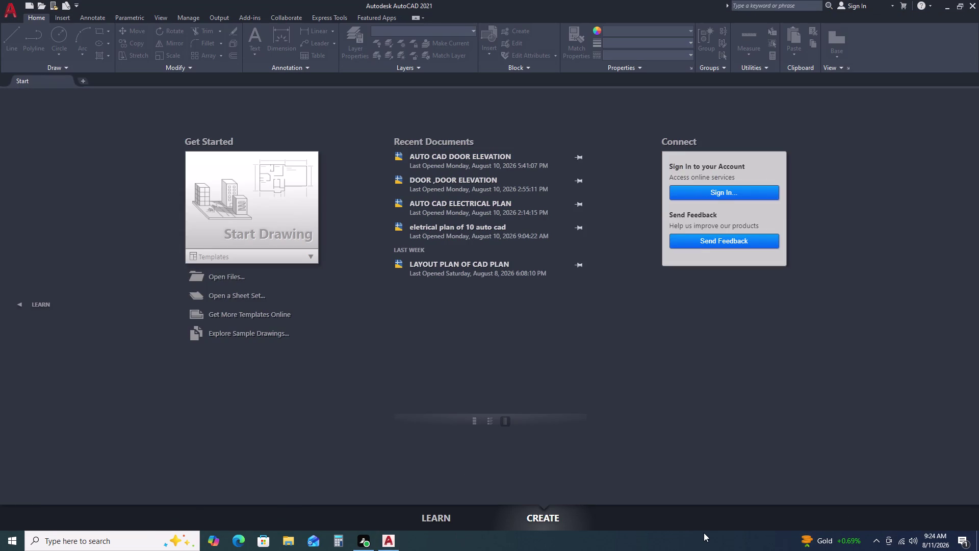
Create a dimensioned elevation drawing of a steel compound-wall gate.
Start a new blank drawing, Drawing1, from the Start tab.
click(221, 200)
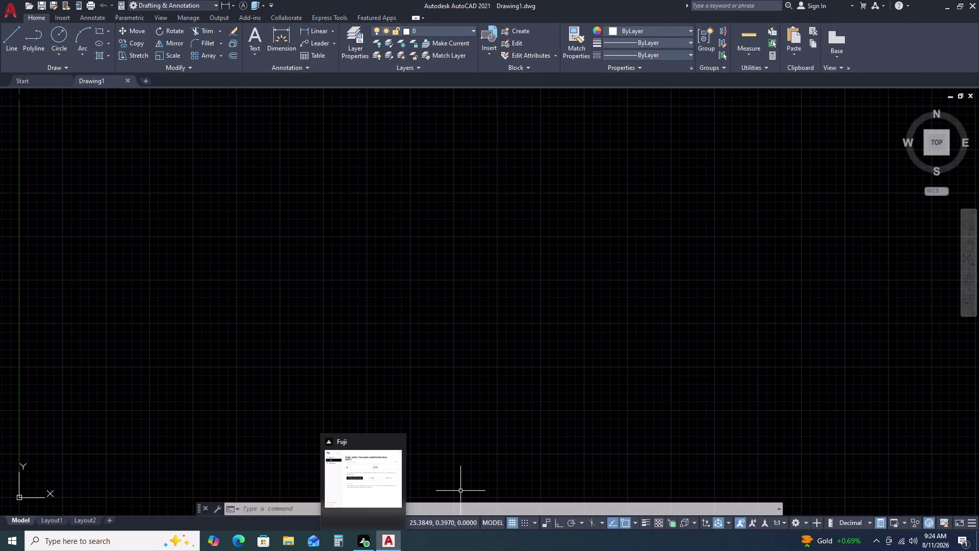
scroll(down, 3)
scroll(up, 3)
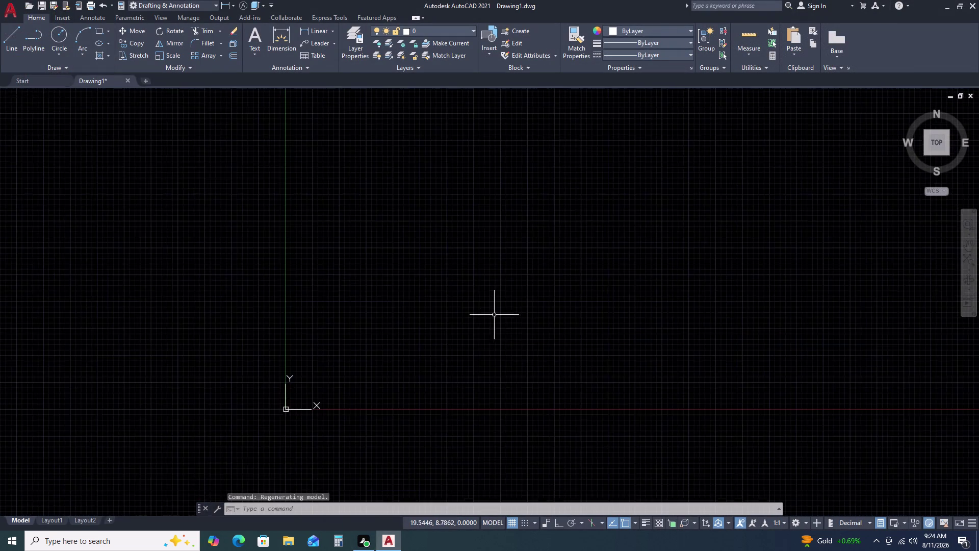
scroll(up, 3)
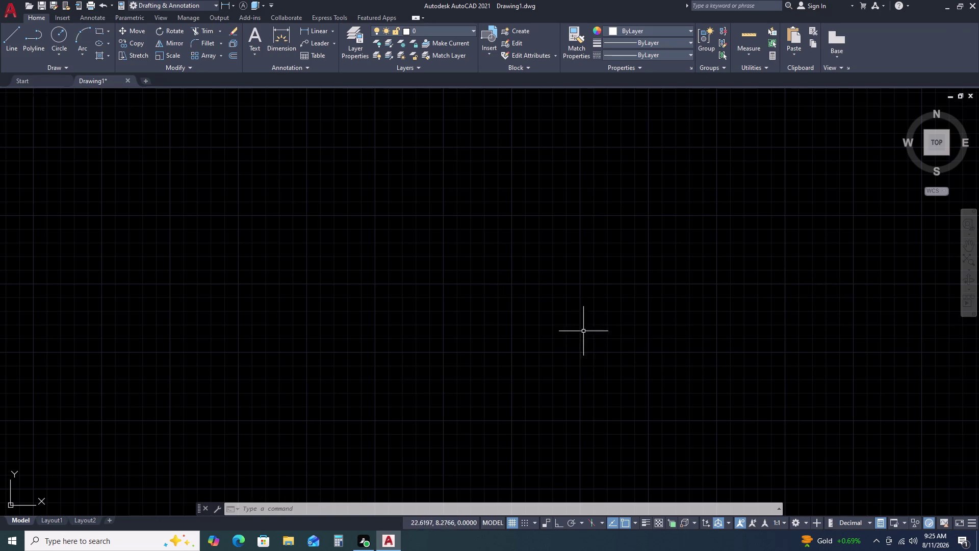
scroll(down, 3)
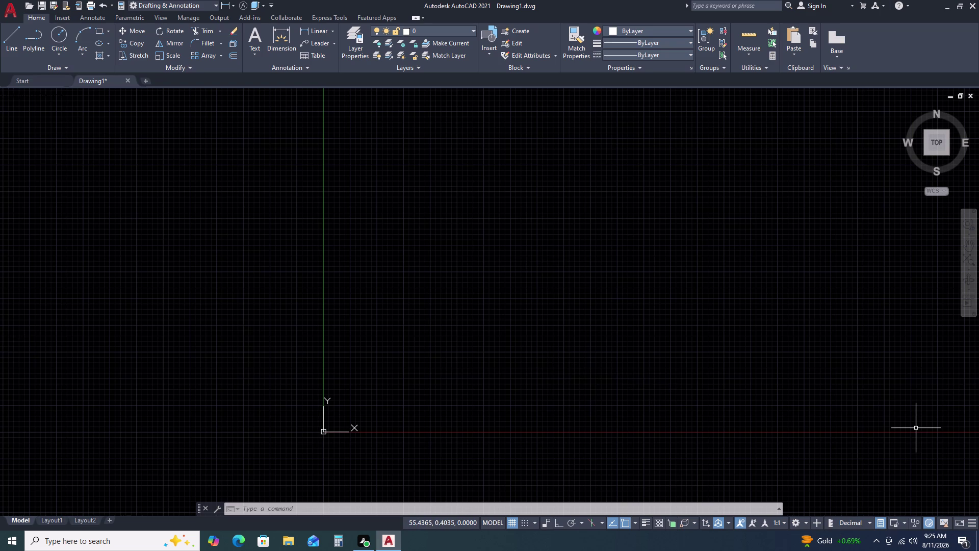
scroll(up, 3)
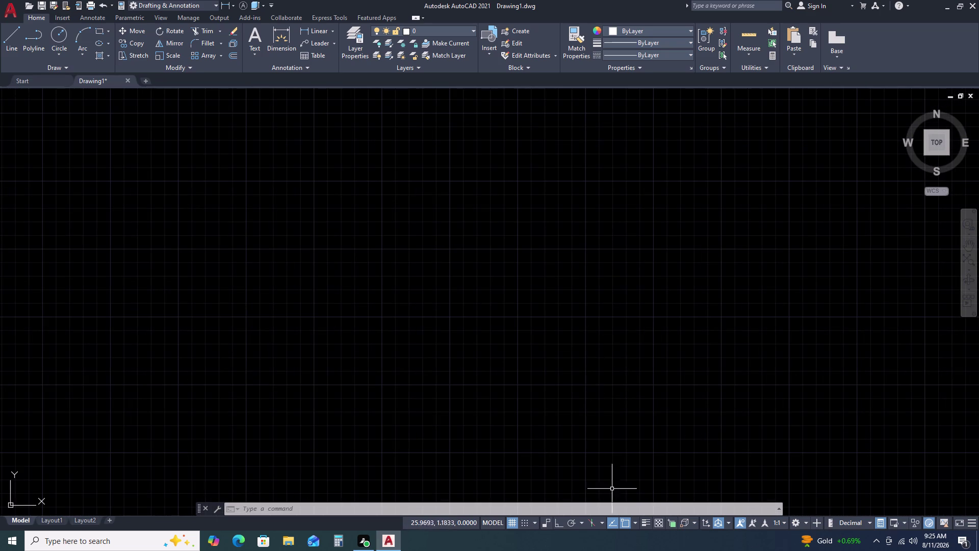
scroll(down, 3)
scroll(down, 3)
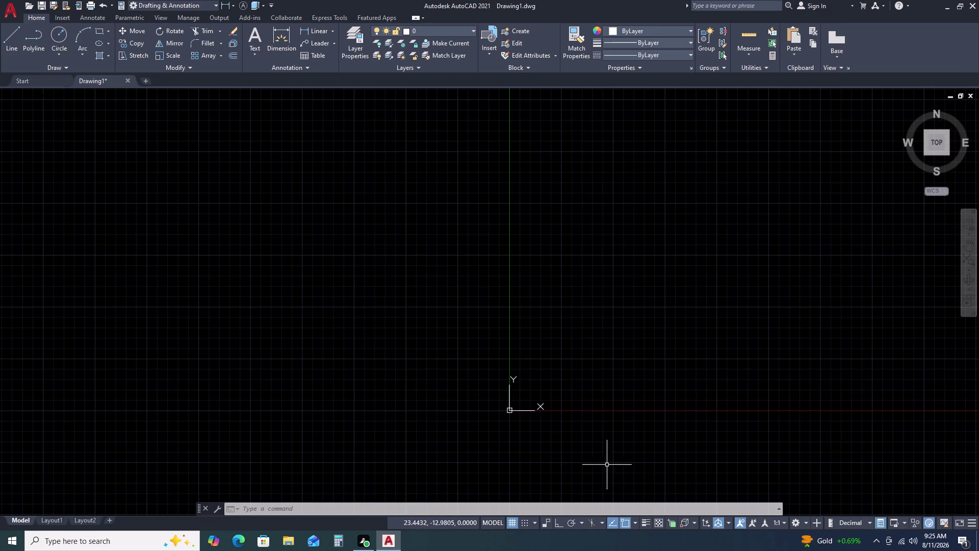
middle_click(336, 423)
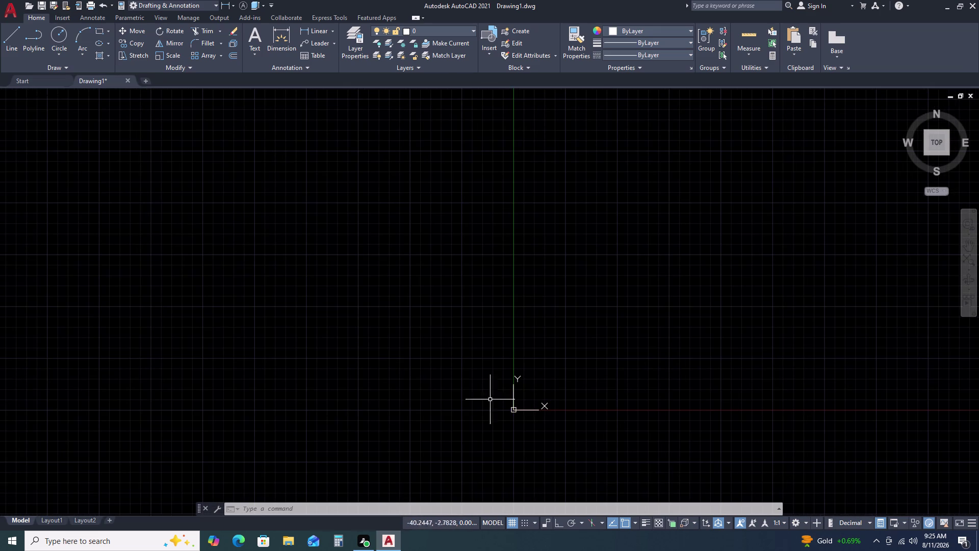
middle_drag(754, 374, 375, 394)
middle_click(372, 395)
scroll(down, 3)
middle_drag(648, 367, 214, 355)
scroll(down, 3)
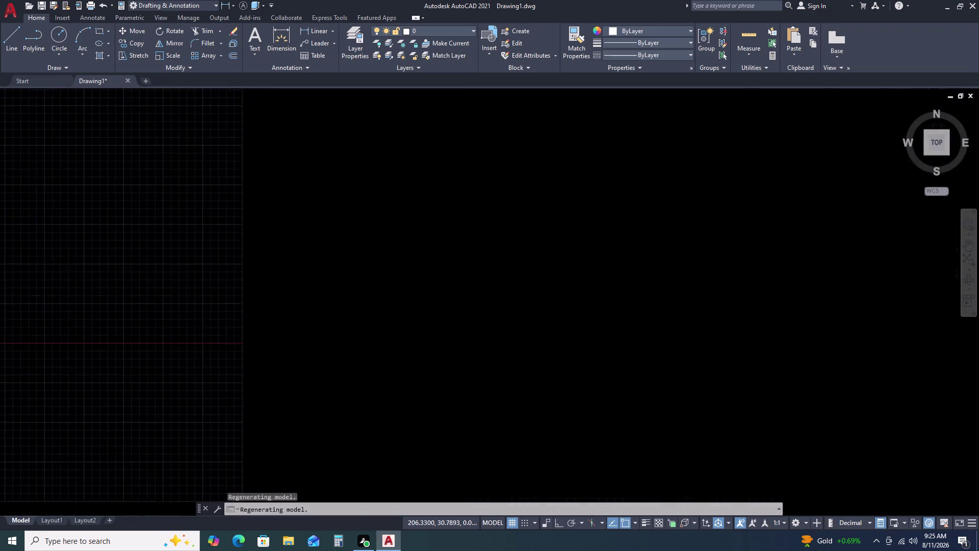
middle_drag(214, 355, 86, 389)
scroll(down, 3)
scroll(up, 3)
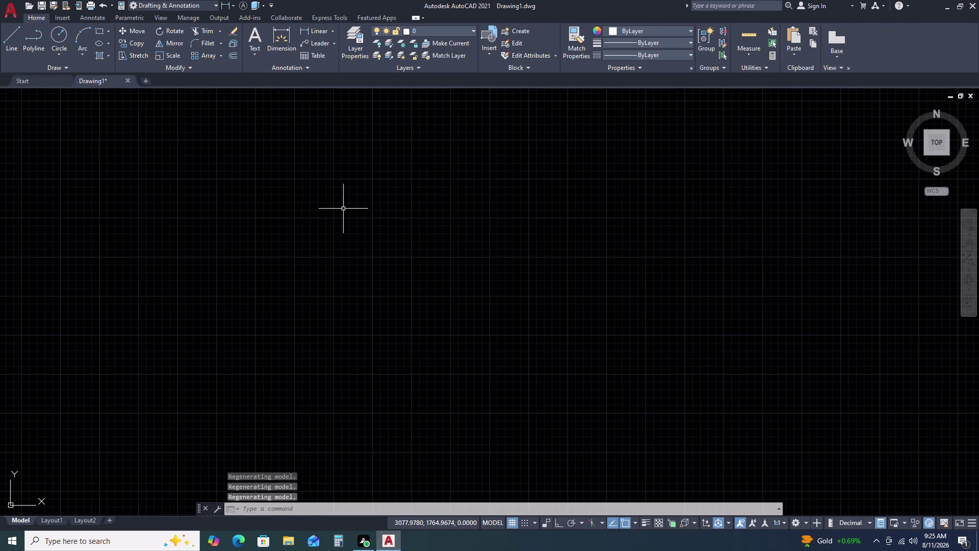
scroll(down, 3)
text(D)
Set the Standard dimension style's linear precision to 0 (whole numbers).
key(space)
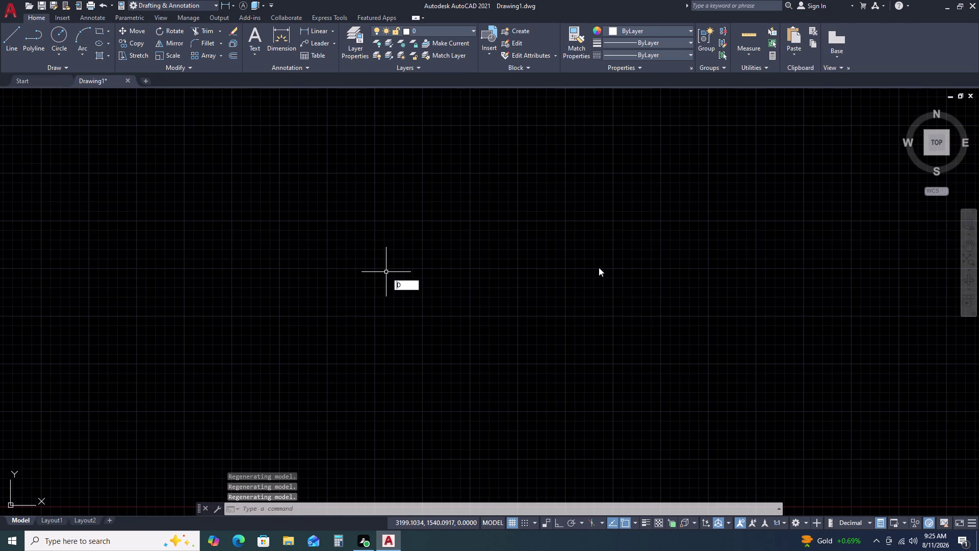
key(space)
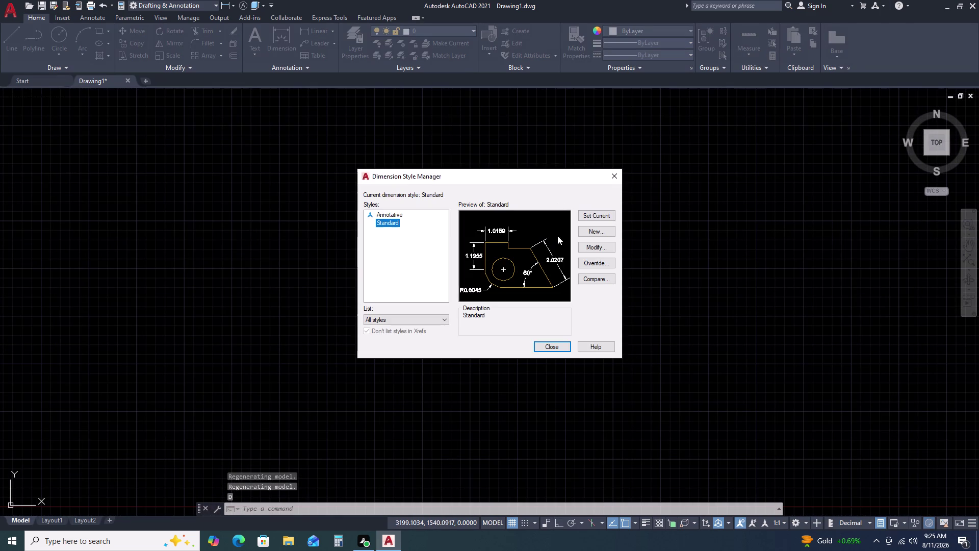
click(589, 247)
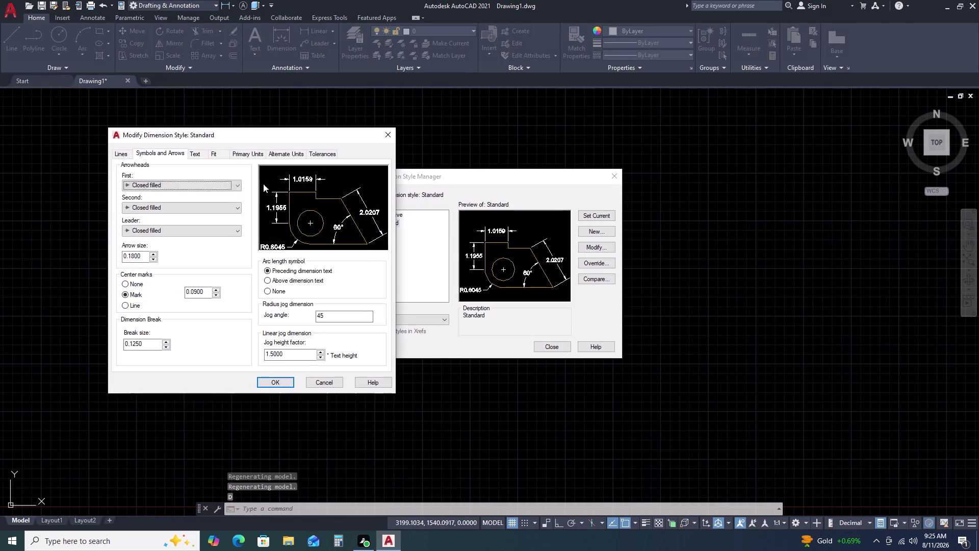
double_click(252, 154)
click(210, 199)
click(210, 192)
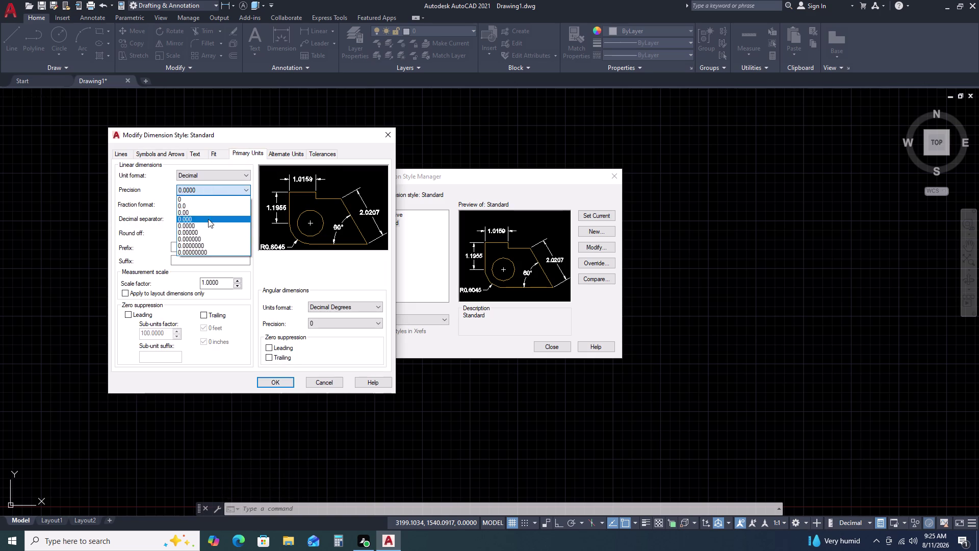
click(207, 202)
click(207, 192)
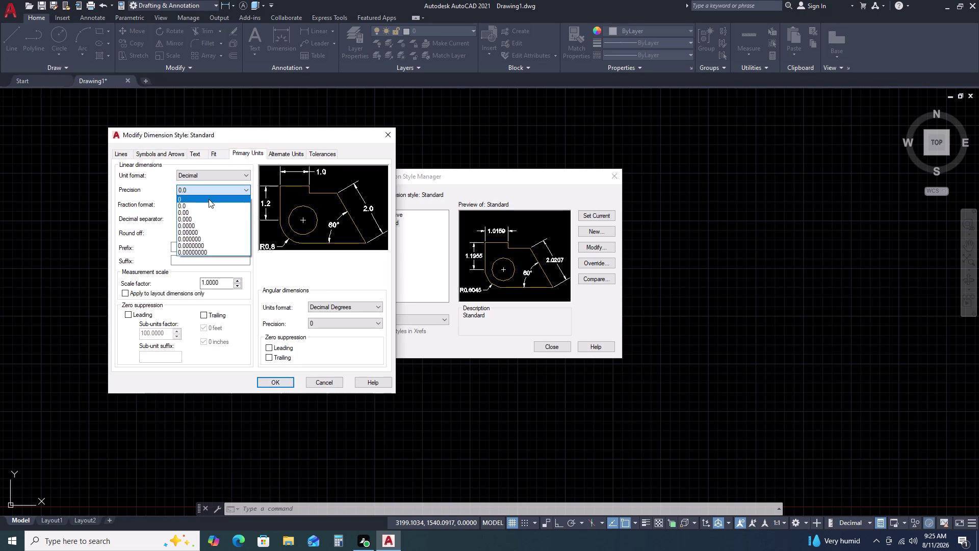
click(200, 196)
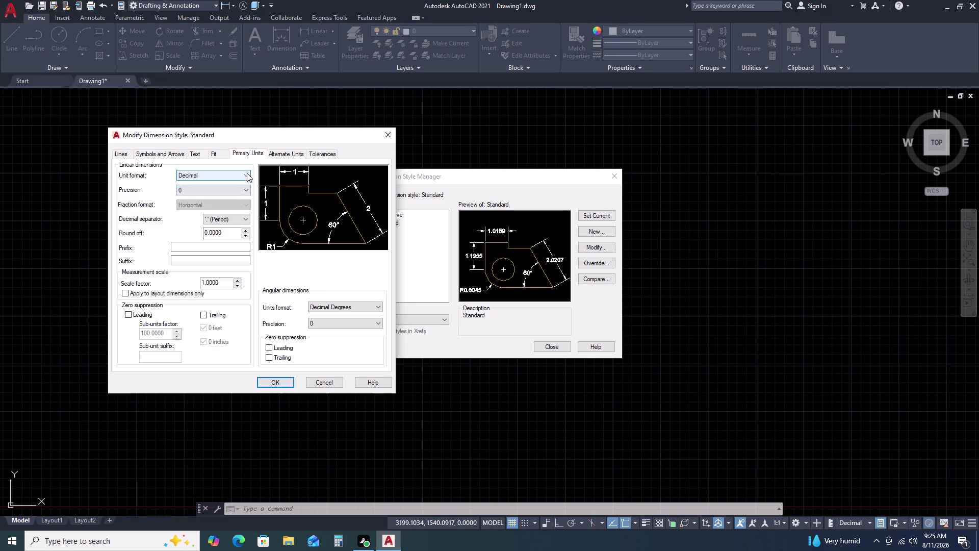
click(277, 387)
click(592, 219)
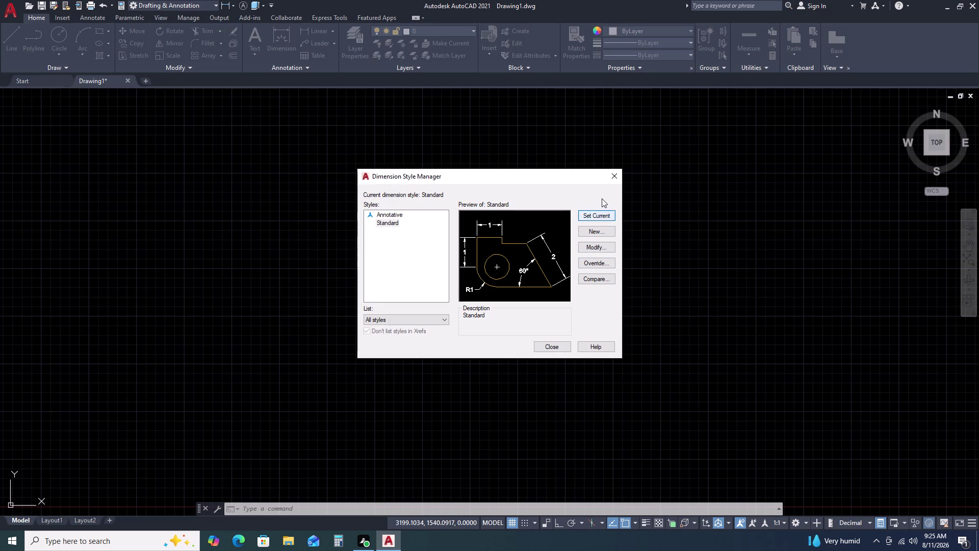
click(618, 178)
Using UN, set length precision to 0 and choose an insertion scale unit.
key(u)
text(N)
key(space)
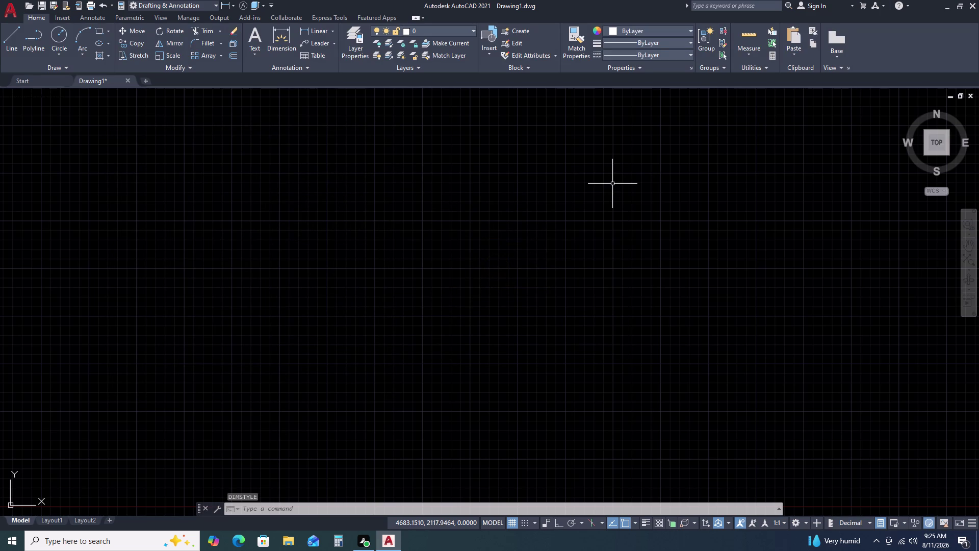
click(434, 216)
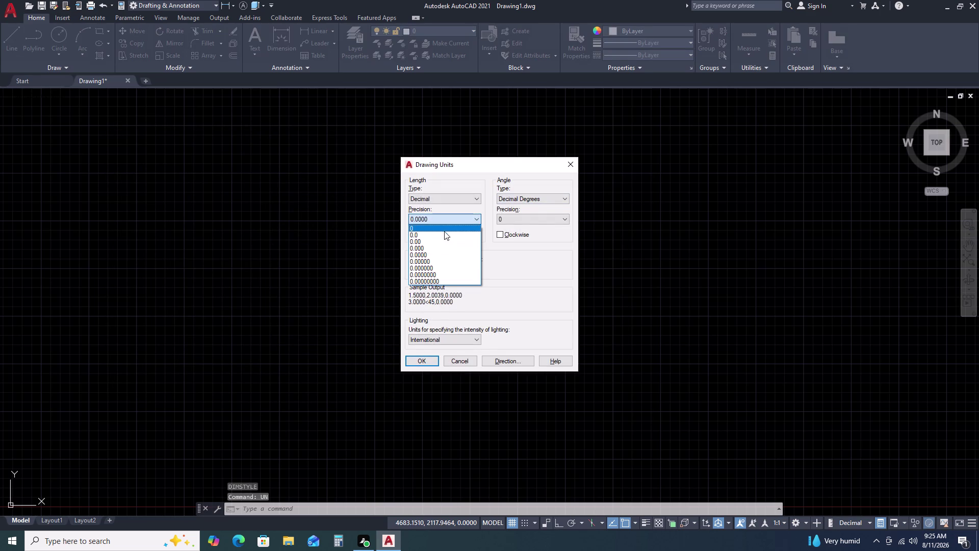
click(448, 228)
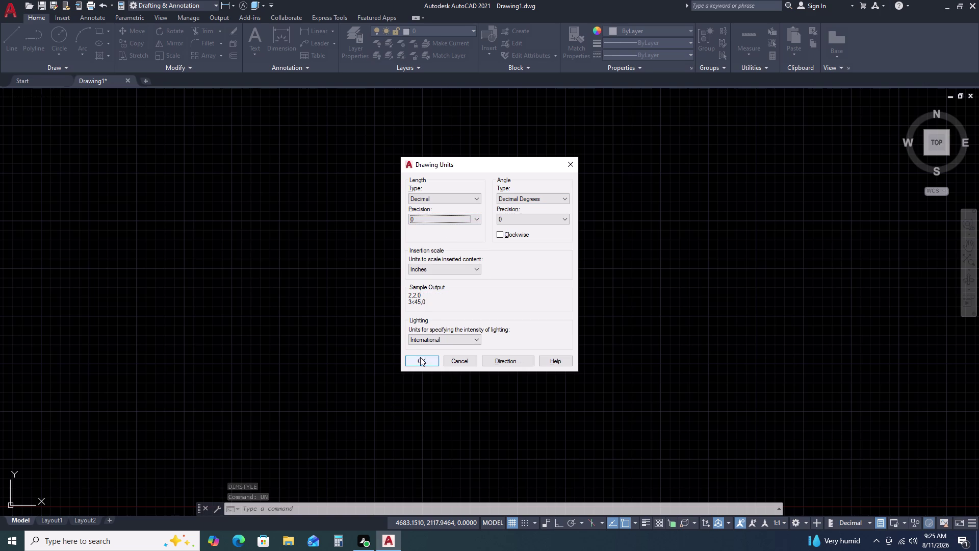
click(443, 267)
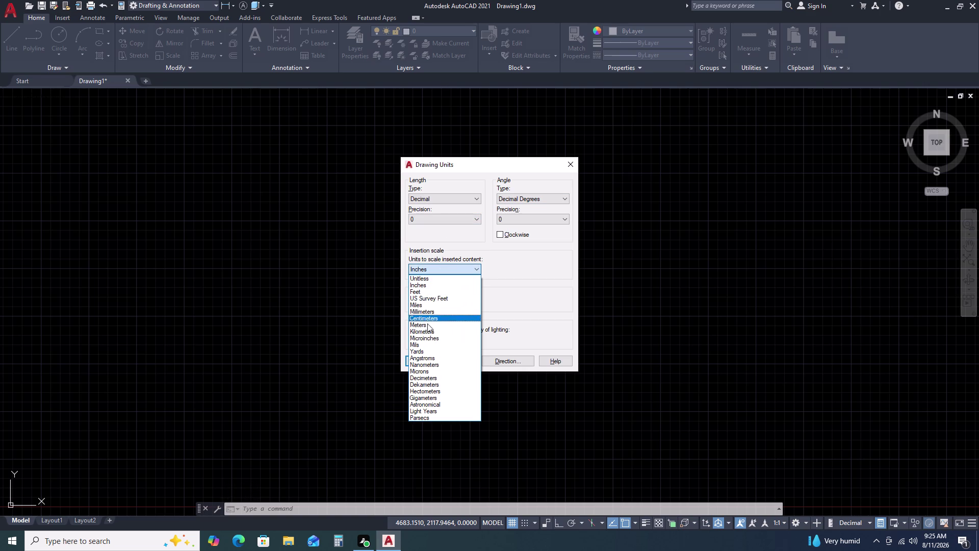
click(430, 314)
click(423, 358)
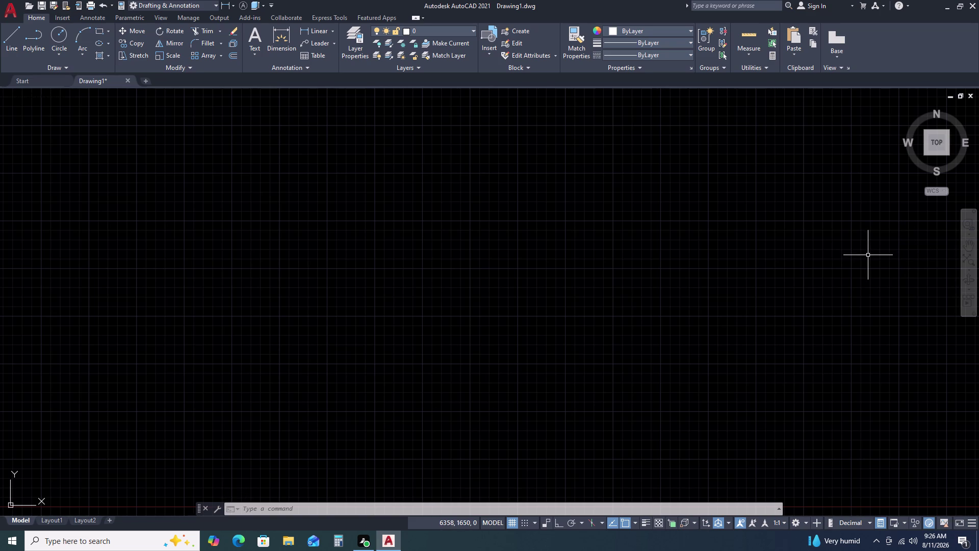
Draw a 2600 by 500 rectangle with REC's Dimensions option.
text(REC)
key(space)
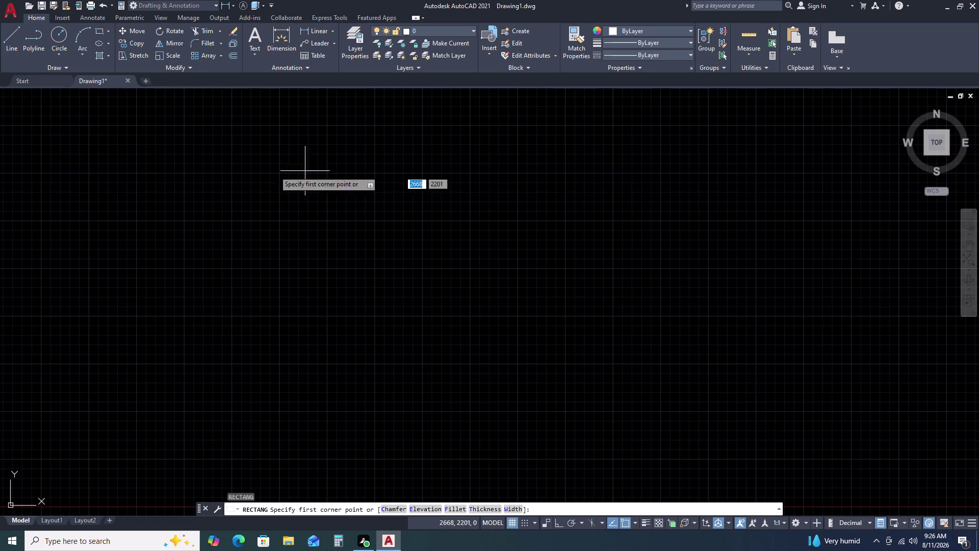
click(163, 182)
key(d)
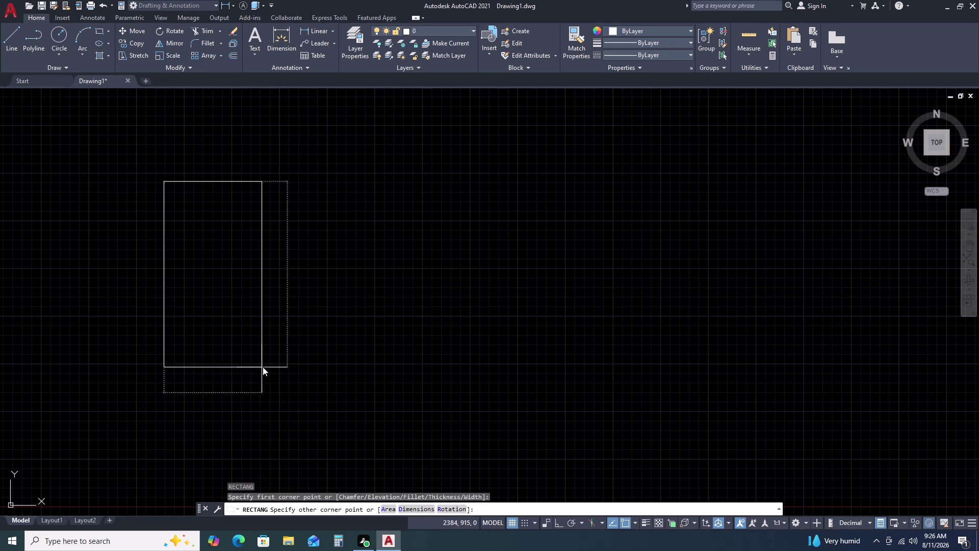
key(space)
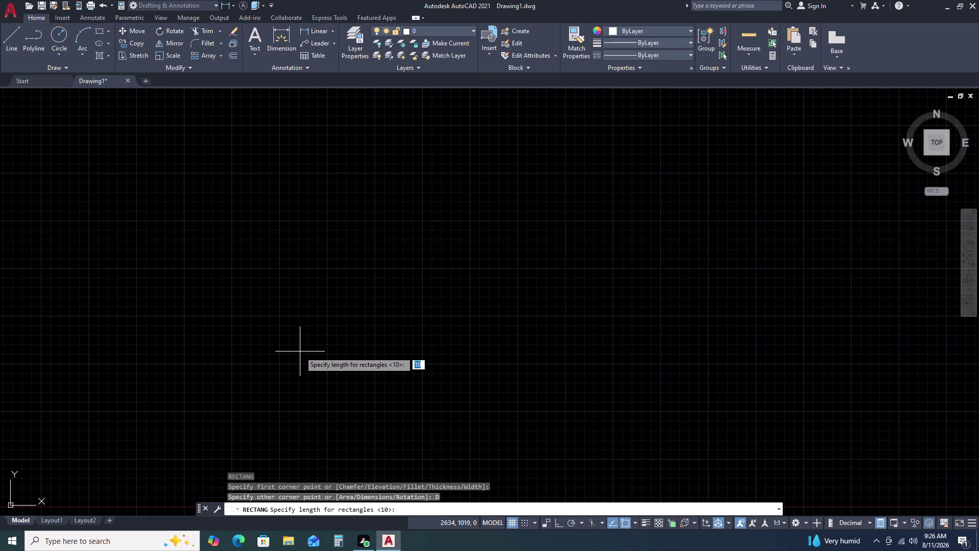
key(2)
key(6)
text(00)
key(space)
text(5)
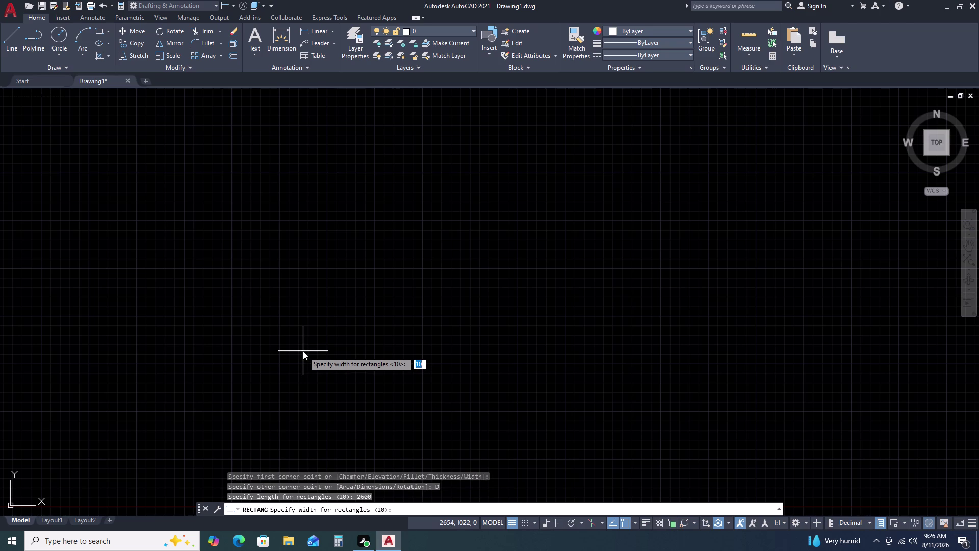
text(00)
key(space)
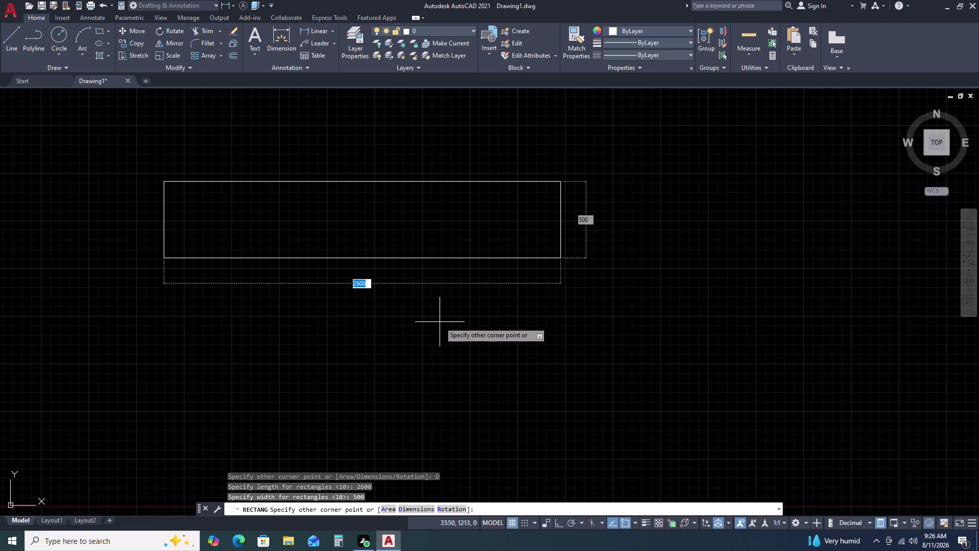
Rotate the rectangle 90° upright with Ortho on.
click(444, 351)
drag(637, 132, 634, 138)
click(500, 310)
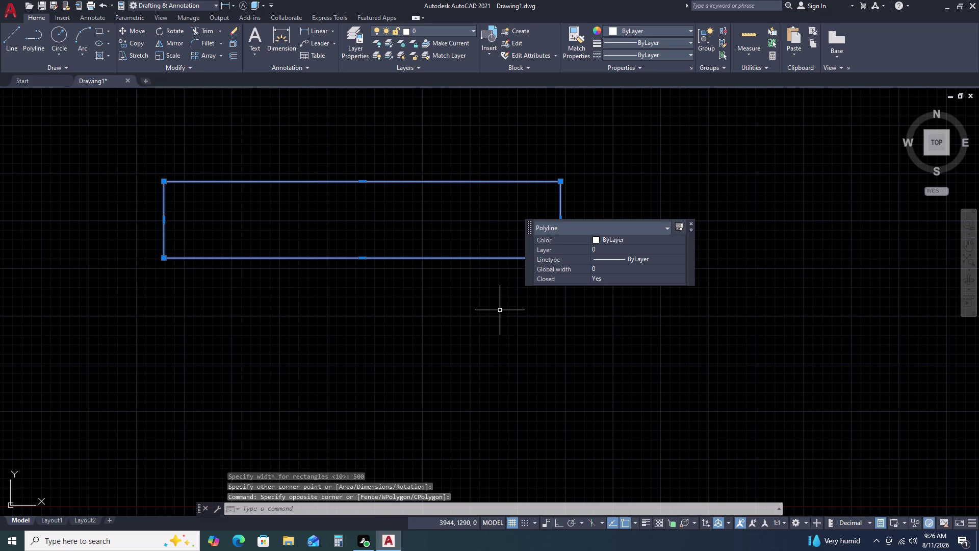
text(RO)
key(space)
drag(535, 247, 532, 262)
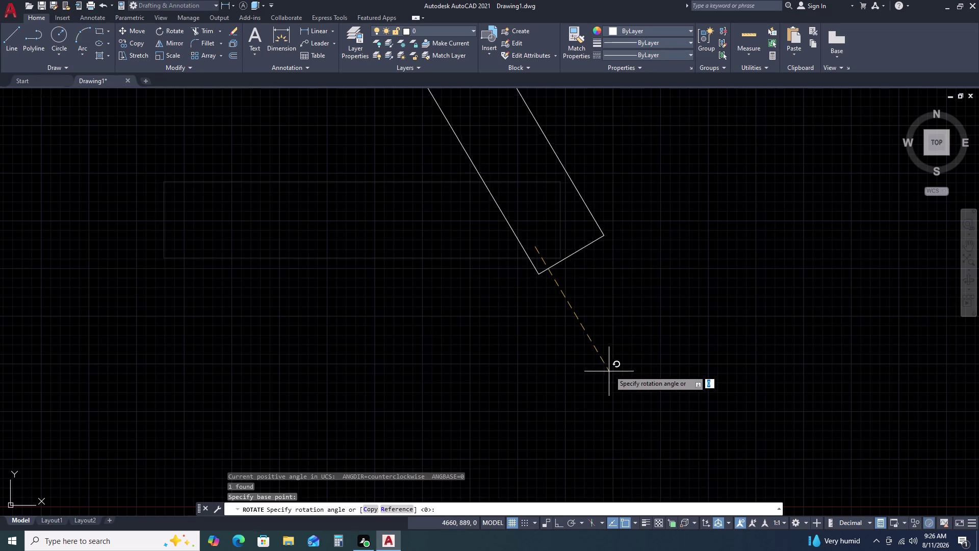
key(F8)
click(548, 369)
Move the upright rectangle to a new position and fit the drawing in view.
drag(666, 201, 656, 213)
click(509, 320)
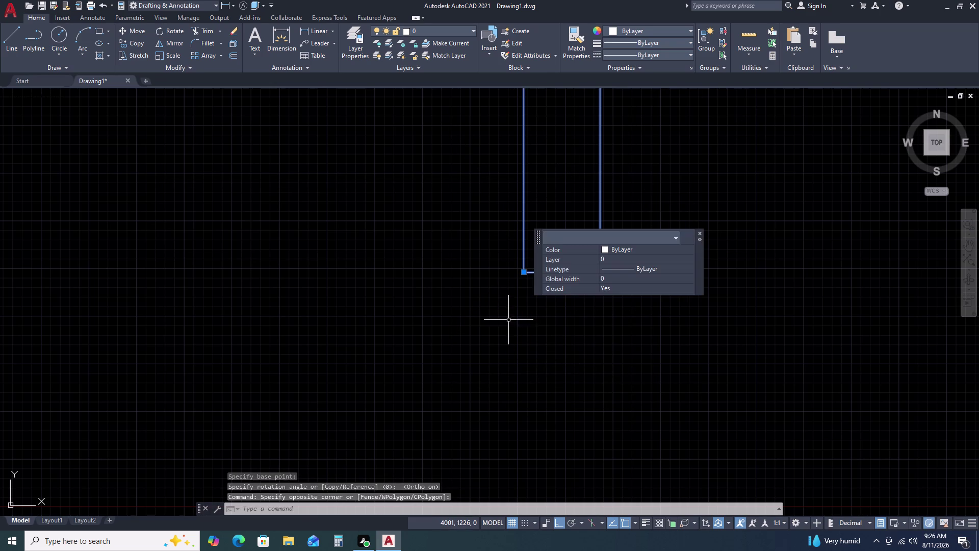
text(M)
key(space)
click(545, 269)
scroll(down, 3)
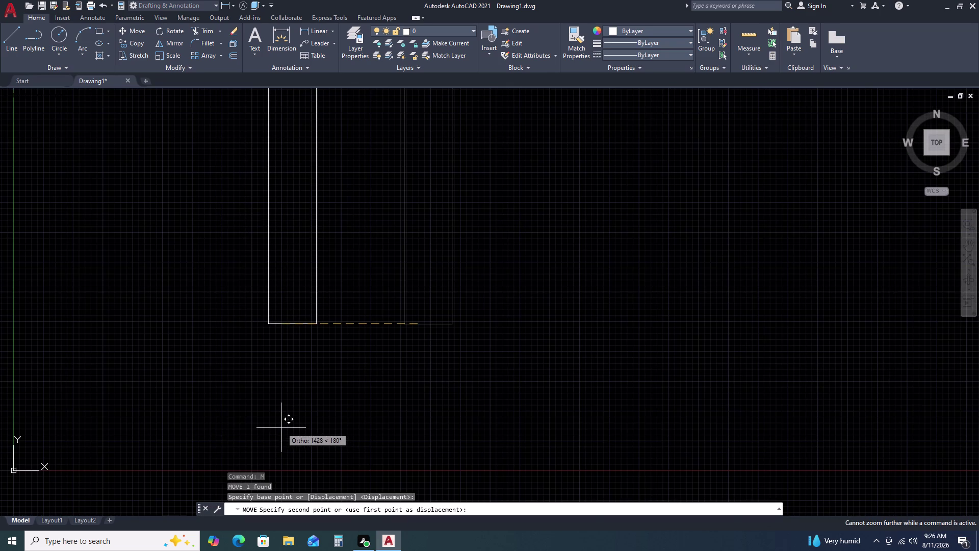
key(F8)
scroll(down, 3)
click(267, 402)
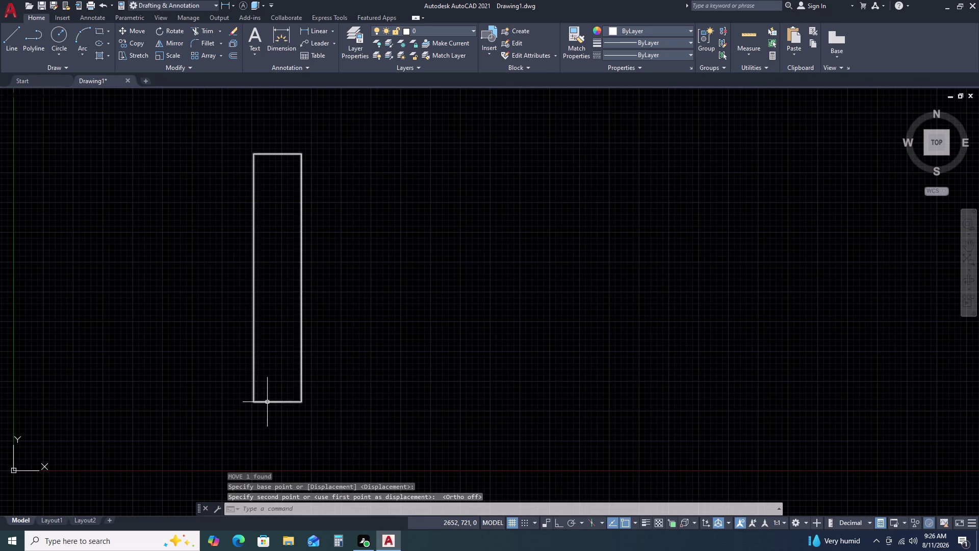
scroll(up, 3)
middle_click(380, 364)
middle_drag(378, 367, 315, 380)
middle_click(315, 380)
middle_click(314, 380)
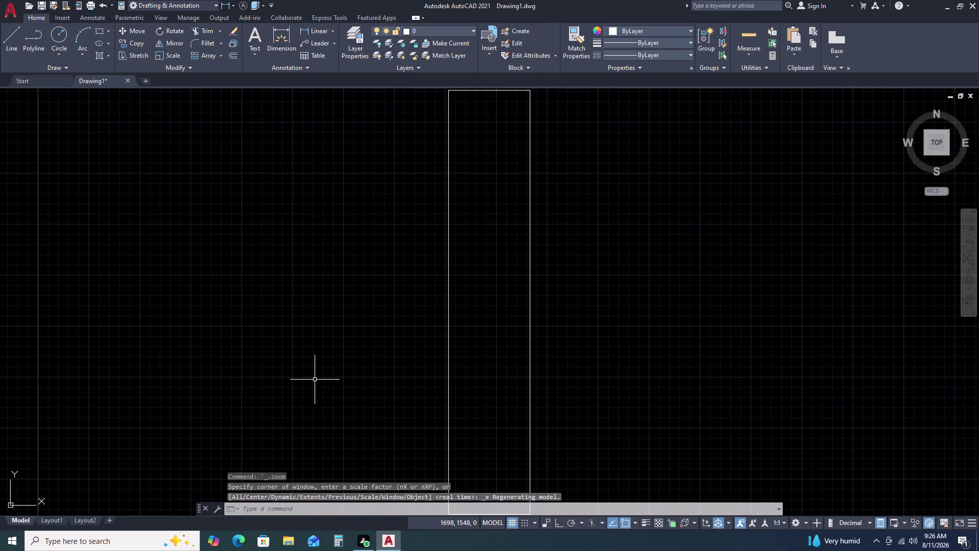
Start a line at the rectangle's bottom-right corner.
text(L)
key(space)
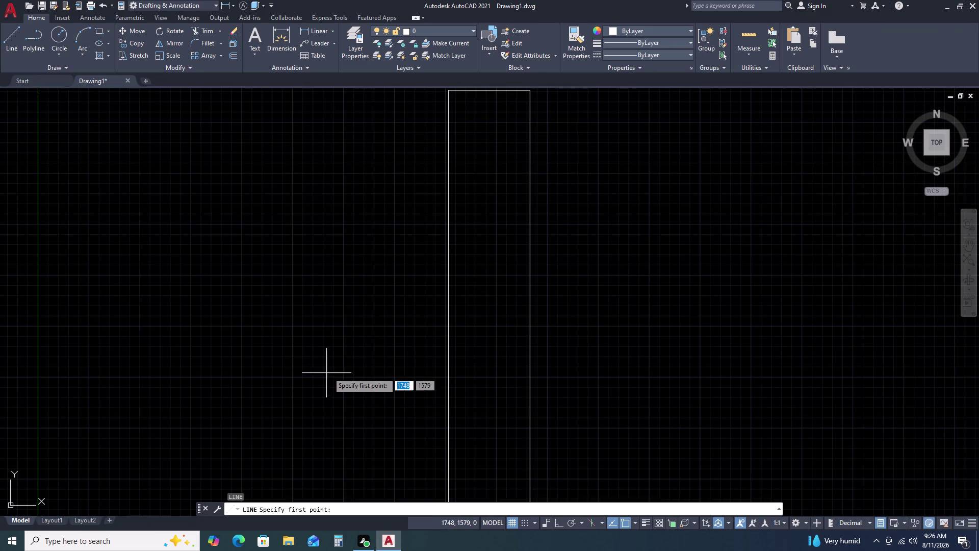
scroll(down, 3)
middle_drag(478, 361, 372, 281)
middle_click(373, 279)
middle_drag(419, 352, 393, 293)
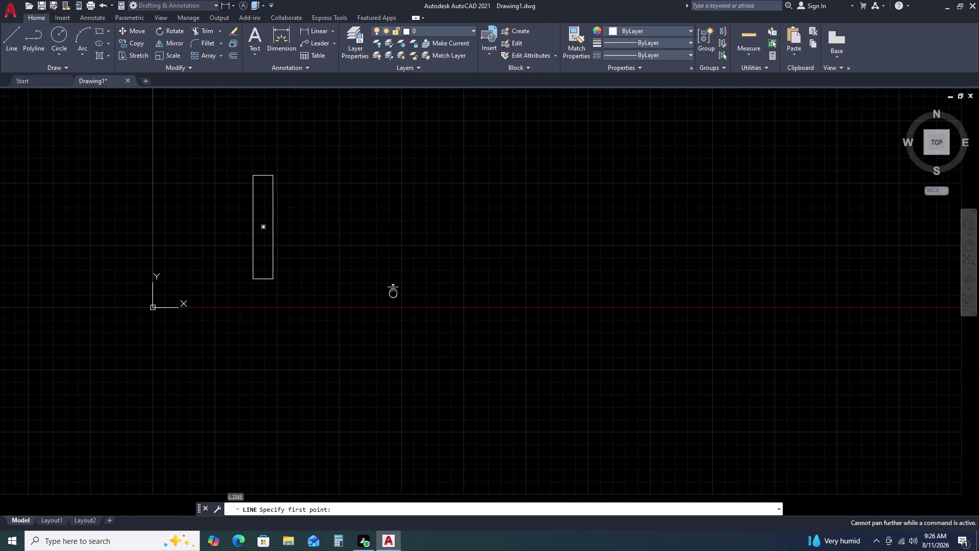
middle_drag(394, 292, 391, 247)
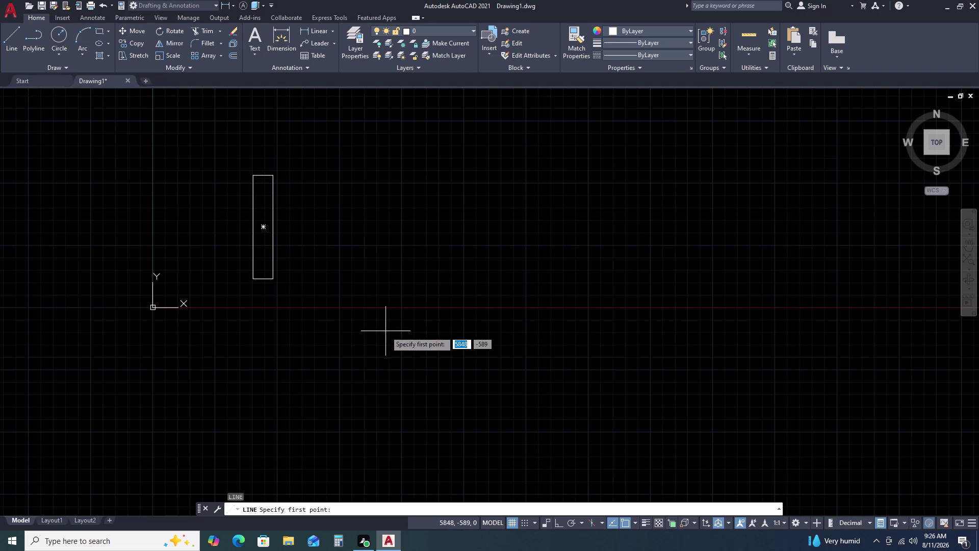
scroll(up, 3)
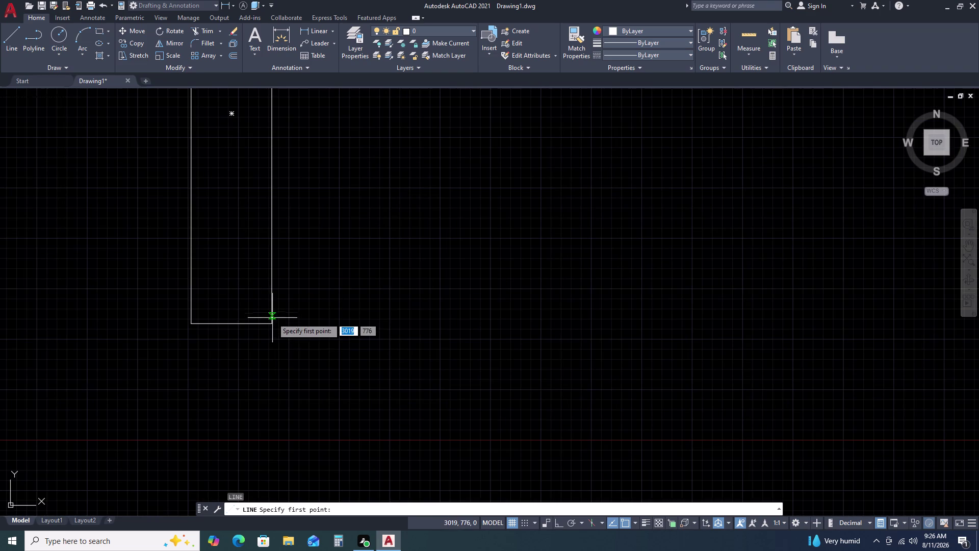
click(274, 328)
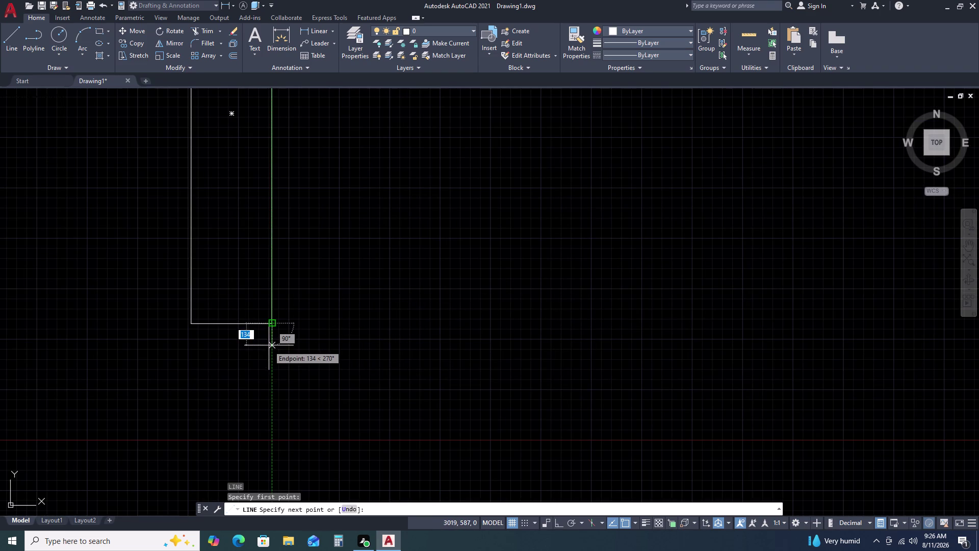
With Ortho on, draw the 2000-unit horizontal base line.
key(F8)
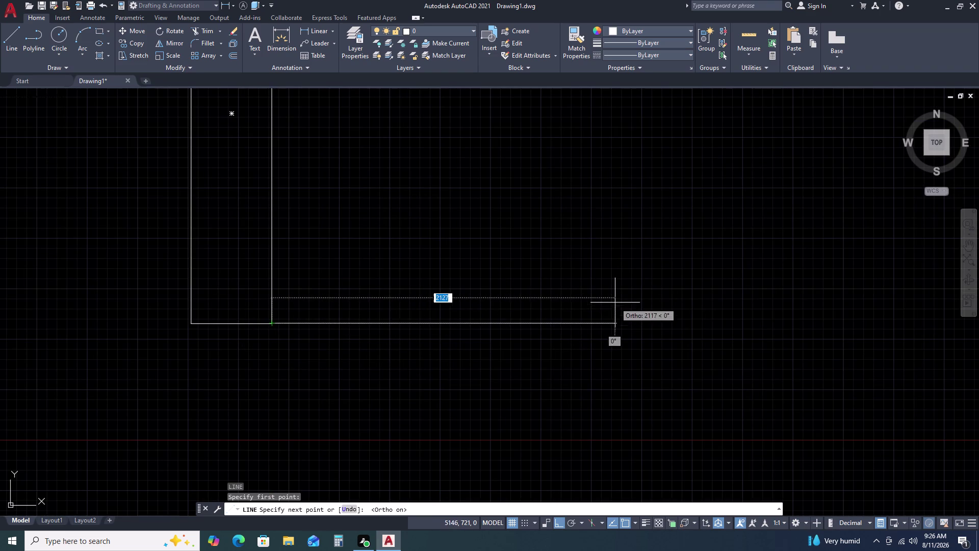
middle_drag(617, 302, 688, 317)
middle_click(692, 314)
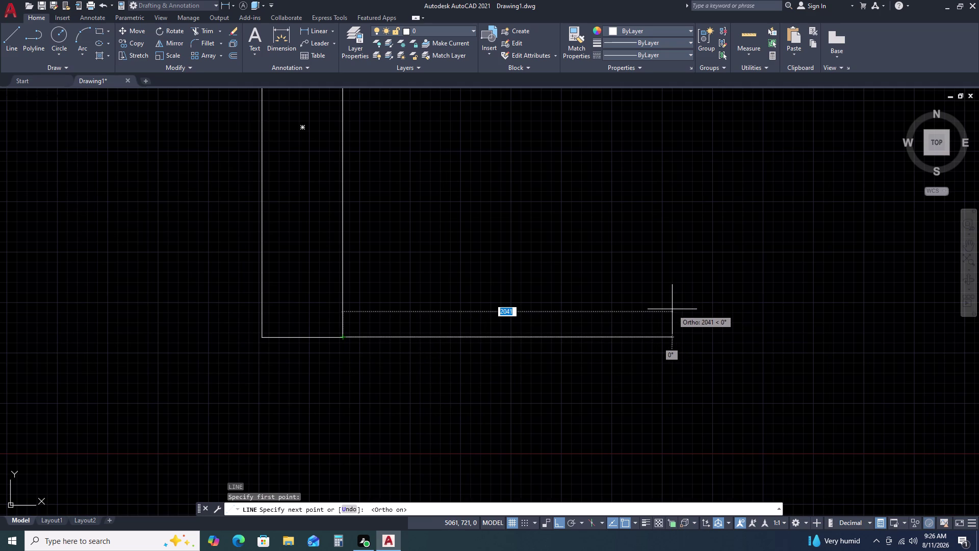
text(20)
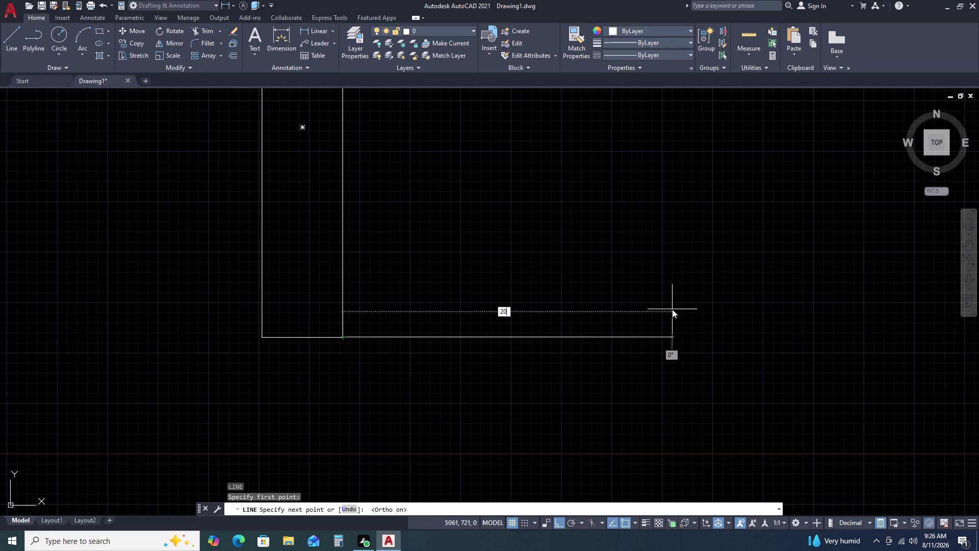
text(00)
key(space)
Draw a 400 rise, undo it, and draw a 1750 segment instead.
scroll(down, 3)
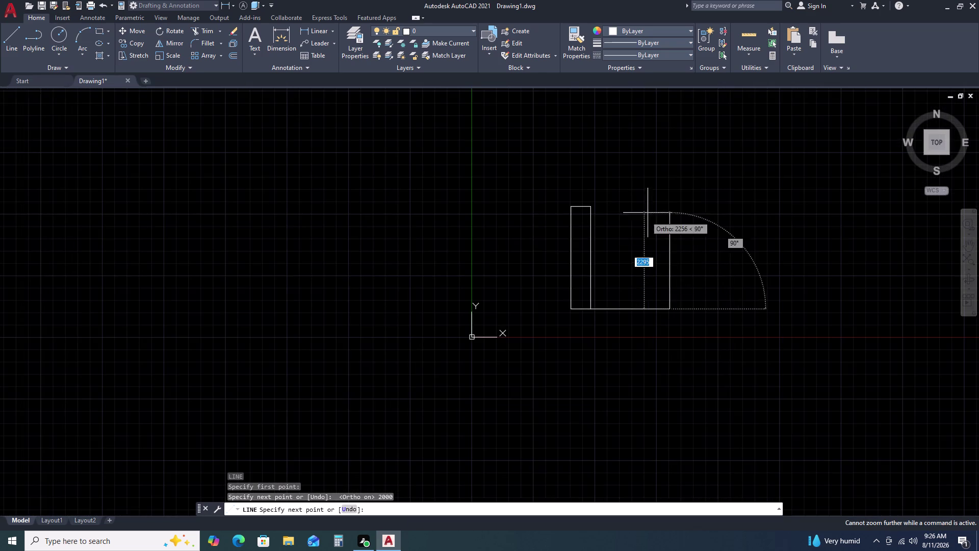
middle_drag(652, 208, 636, 266)
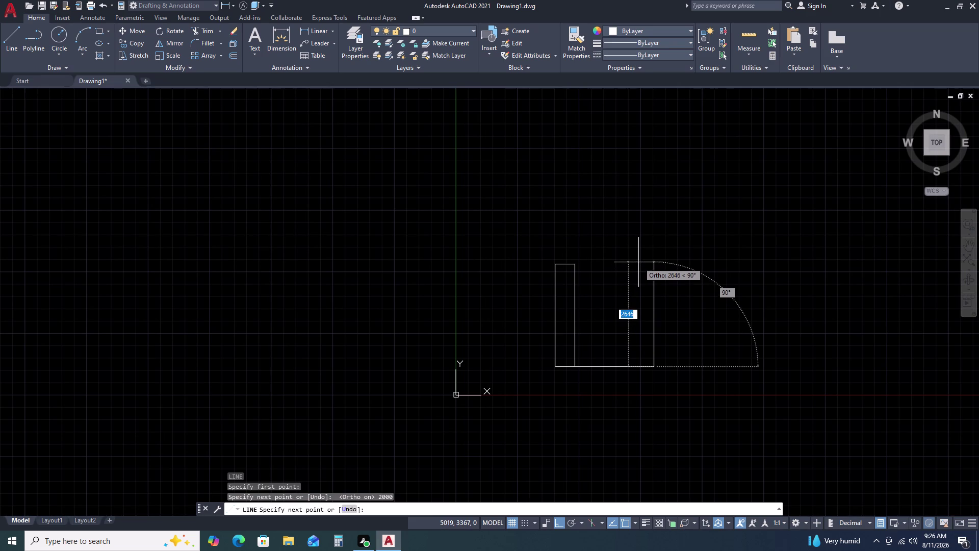
text(4)
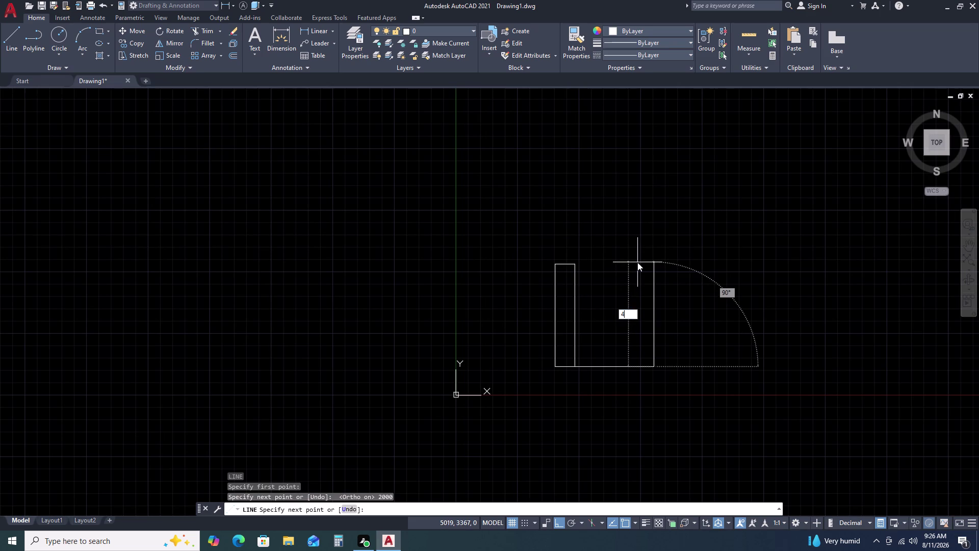
text(00)
key(space)
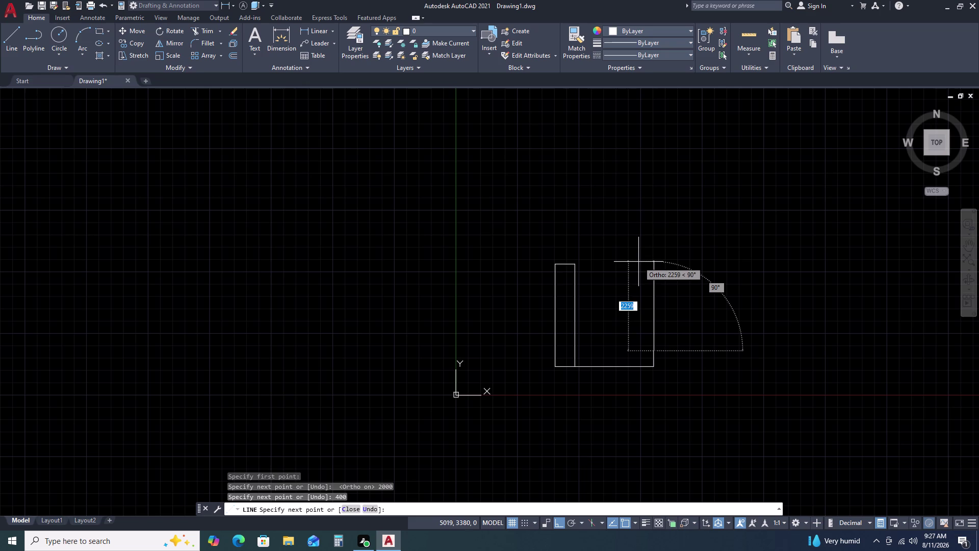
key(ctrl+z)
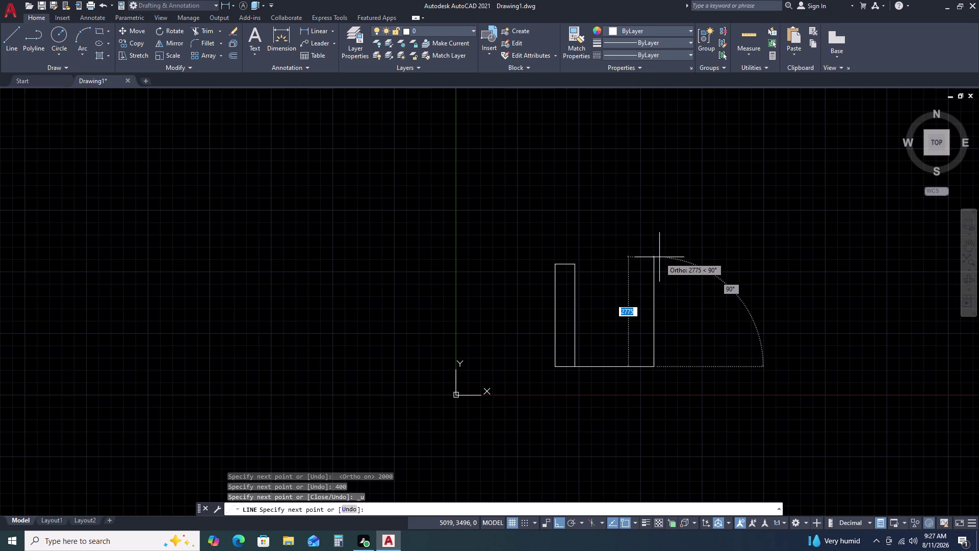
text(1)
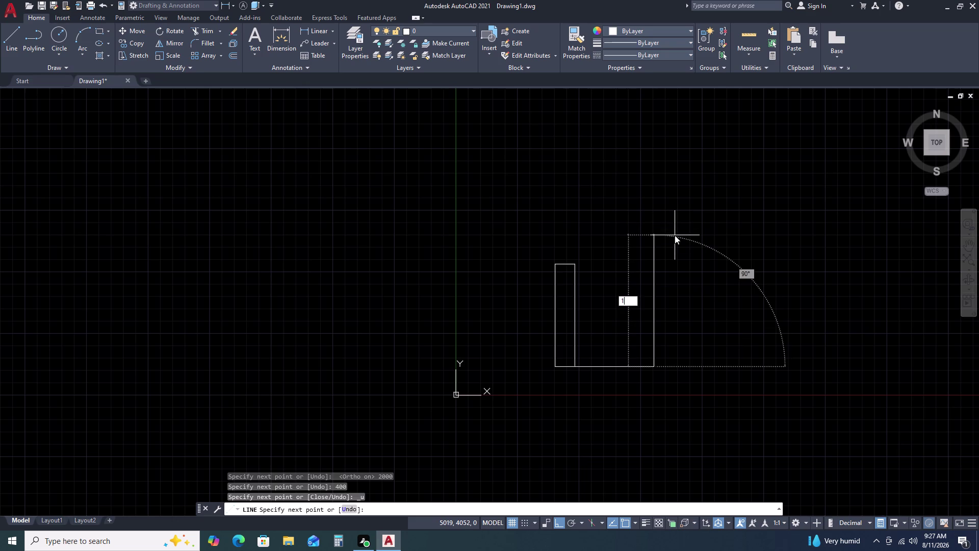
text(75)
key(0)
key(space)
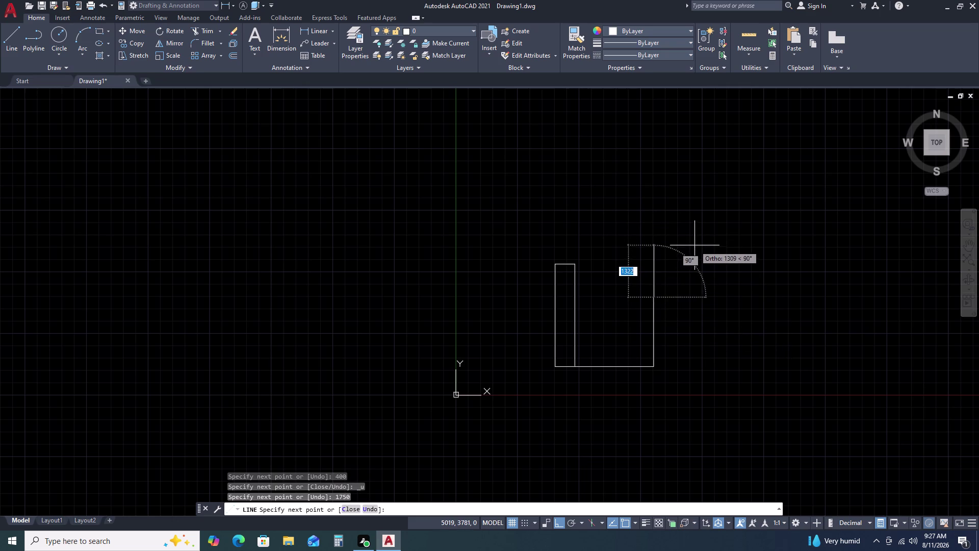
Add 250 and 400 segments, undoing and redrawing the 400 segment twice.
text(25)
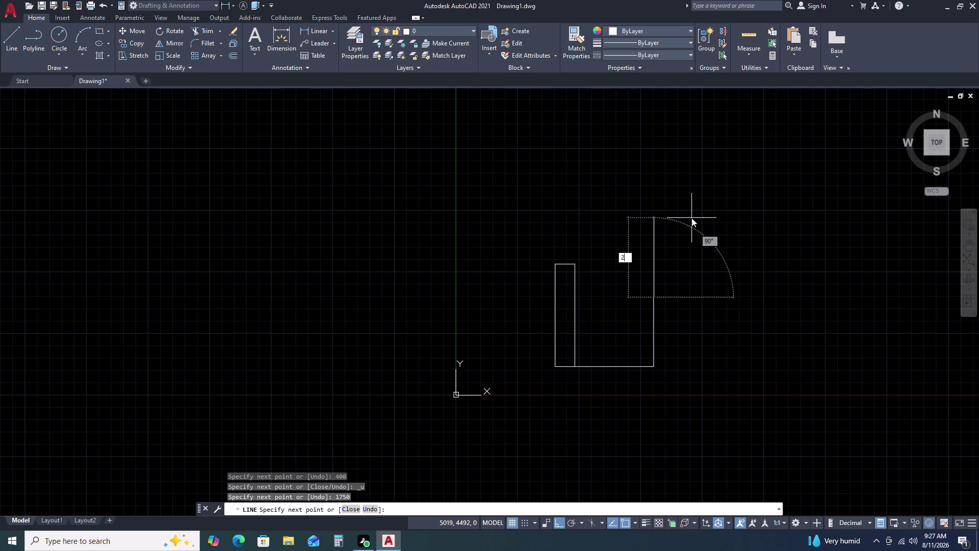
text(0)
key(space)
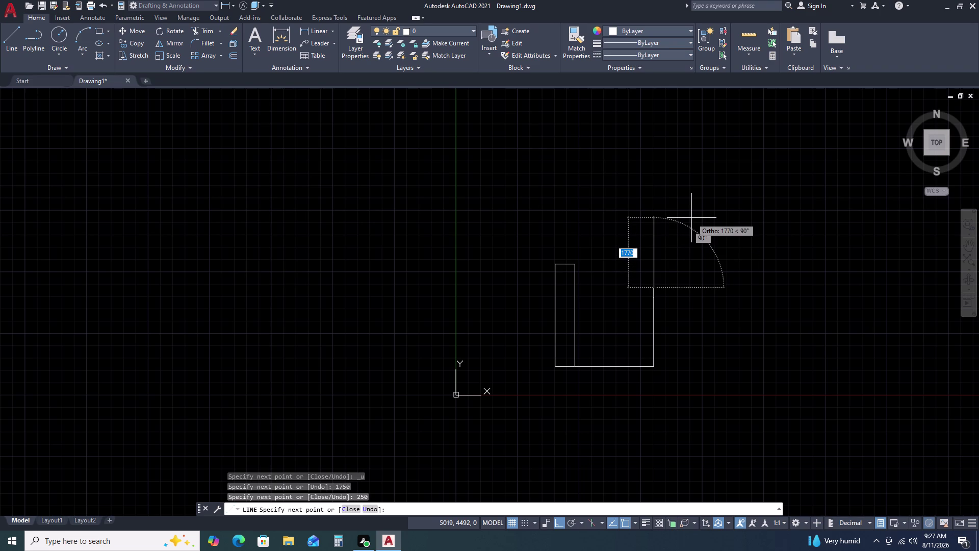
text(400)
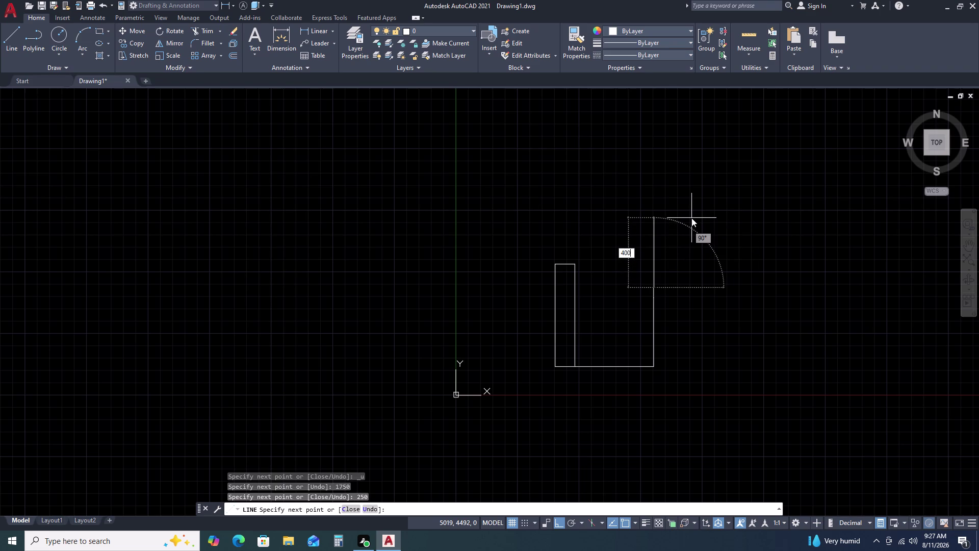
key(space)
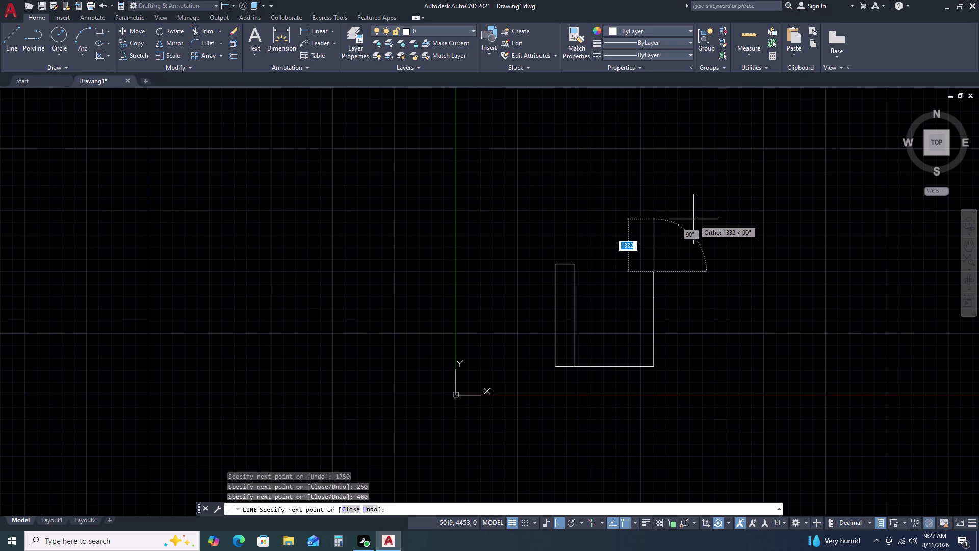
key(ctrl+z)
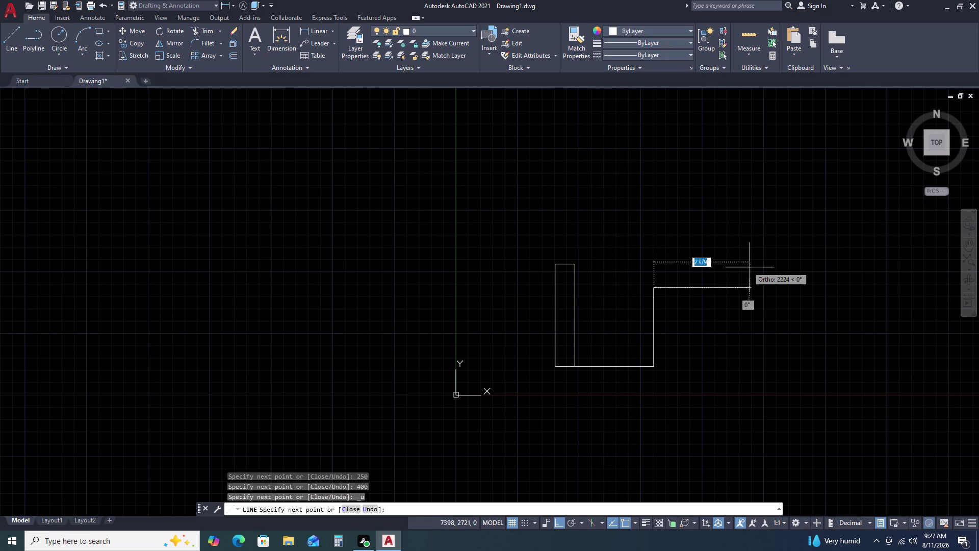
key(4)
text(00)
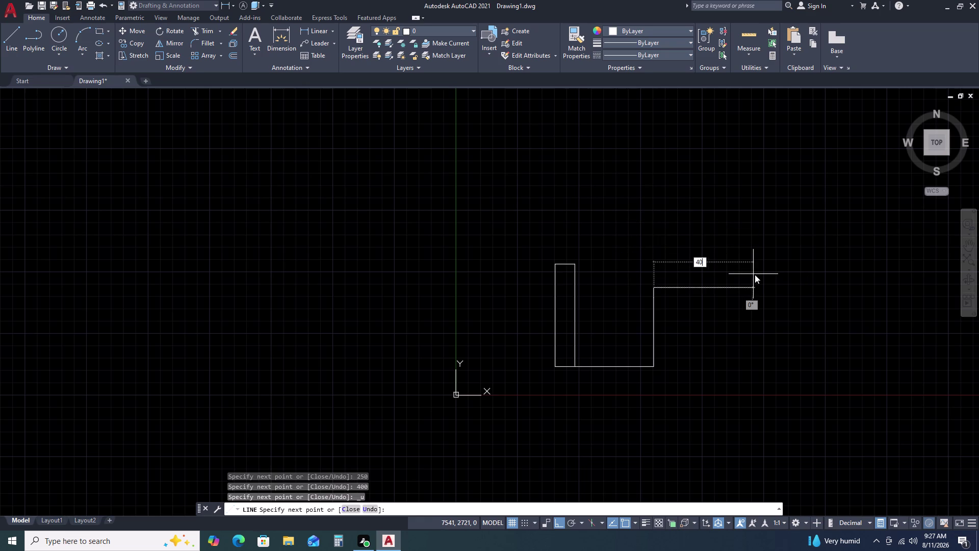
key(space)
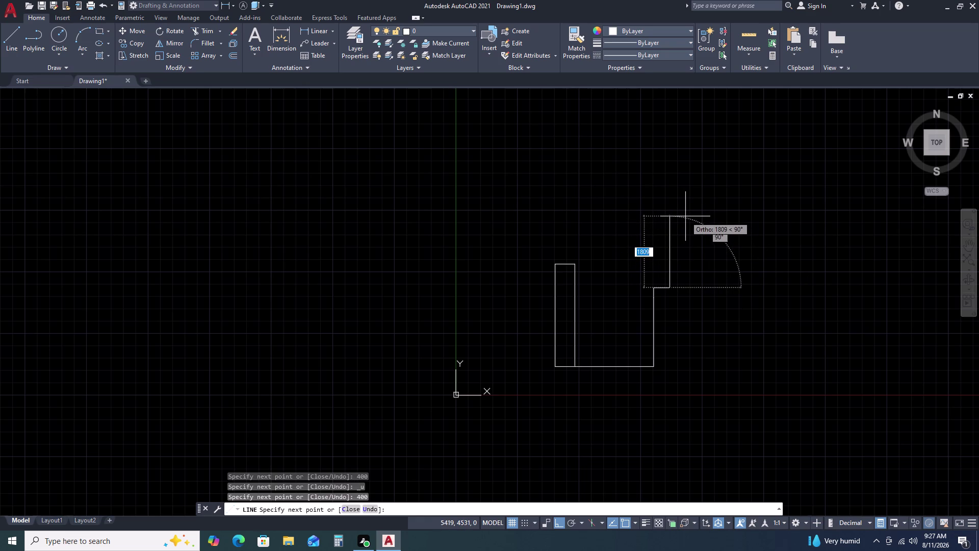
key(ctrl+z)
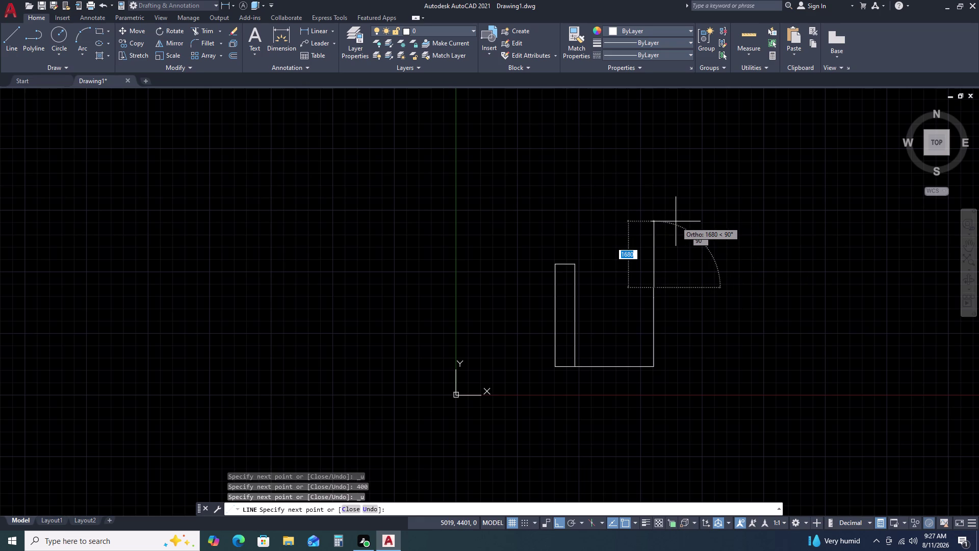
text(400)
key(space)
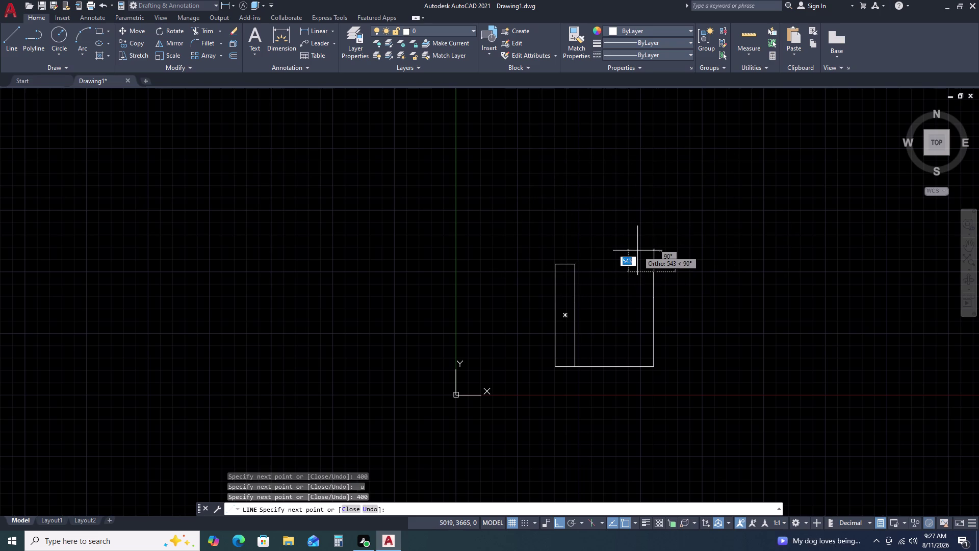
Undo four line segments and pan to check the base line.
key(ctrl+z)
key(ctrl+z)
key(ctrl+z)
key(ctrl+z)
scroll(down, 3)
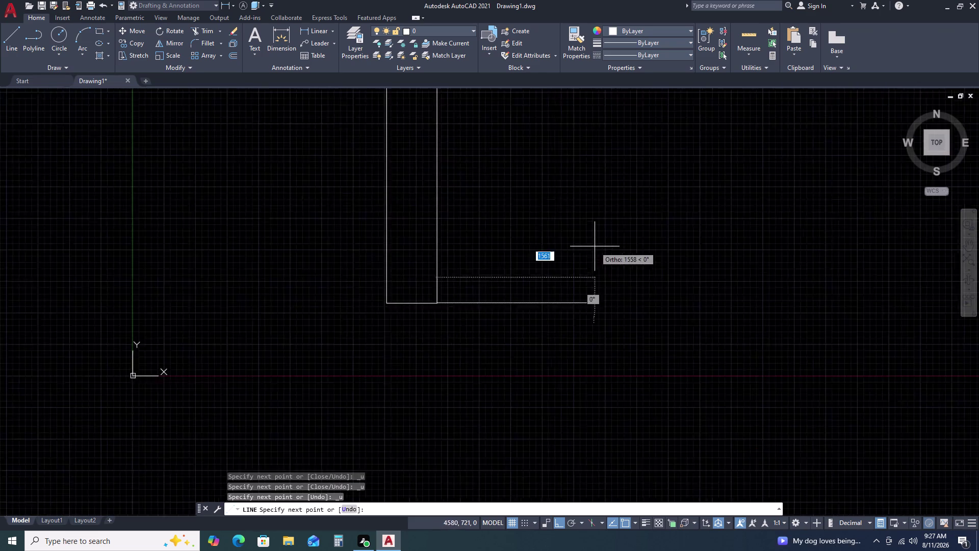
scroll(down, 3)
middle_drag(633, 176, 653, 293)
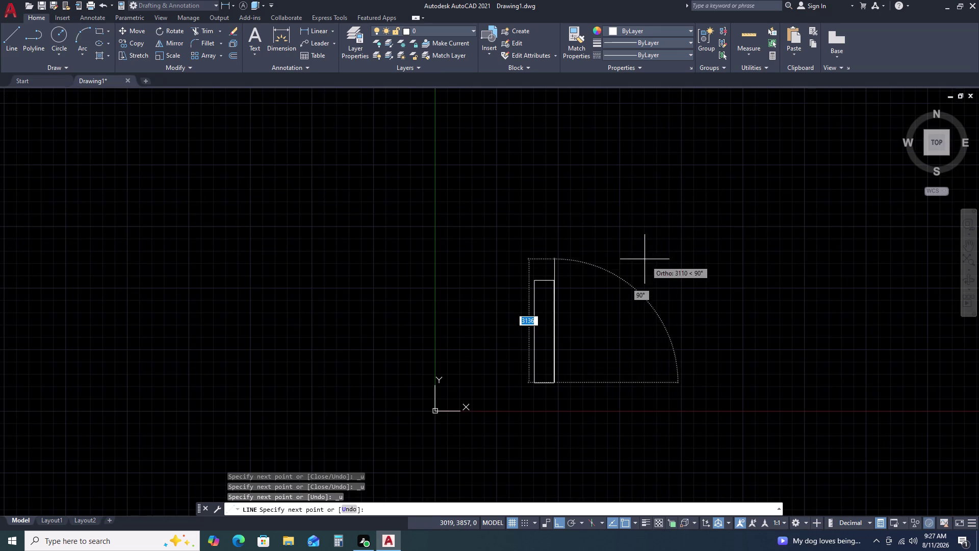
scroll(up, 3)
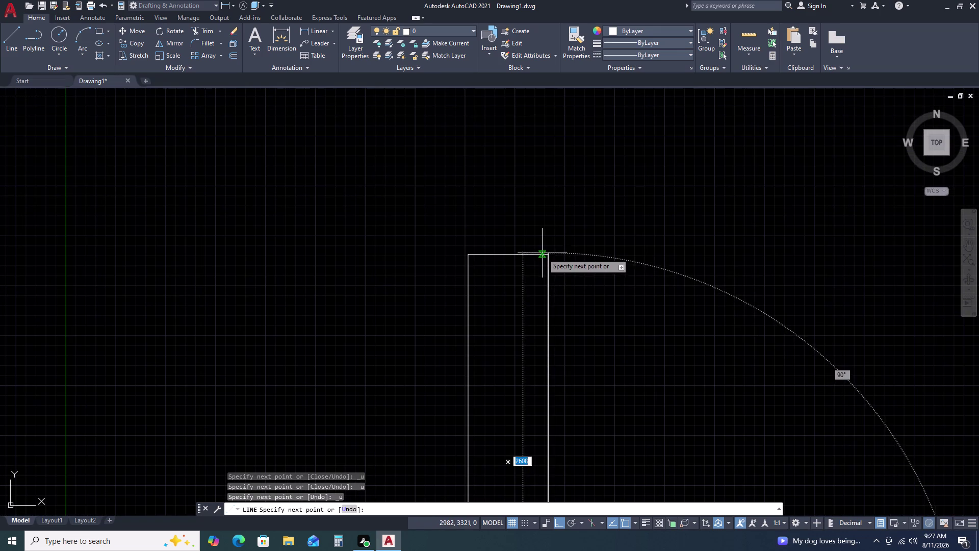
scroll(down, 3)
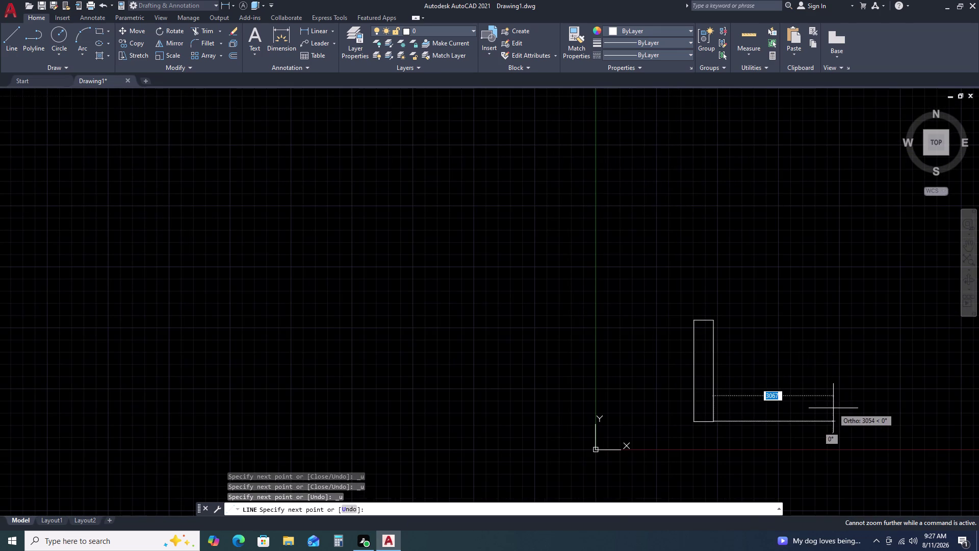
middle_drag(833, 416, 825, 413)
middle_drag(823, 411, 750, 372)
middle_click(749, 373)
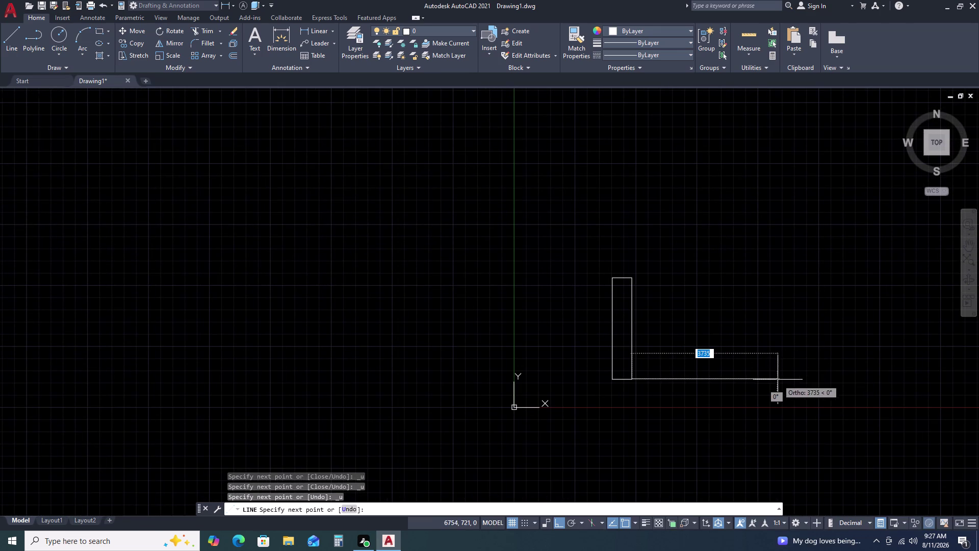
scroll(up, 3)
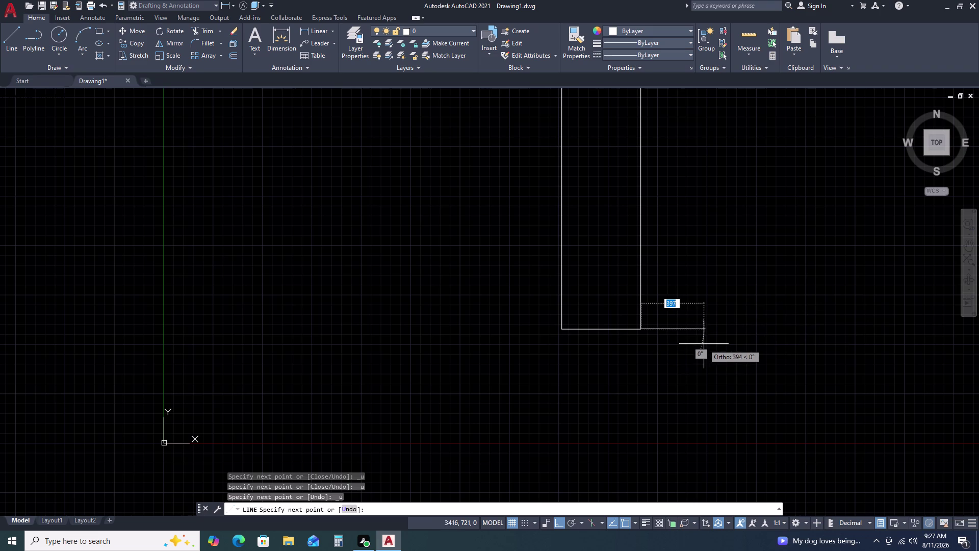
End the current line and start a fresh LINE command.
key(Escape)
key(space)
scroll(up, 3)
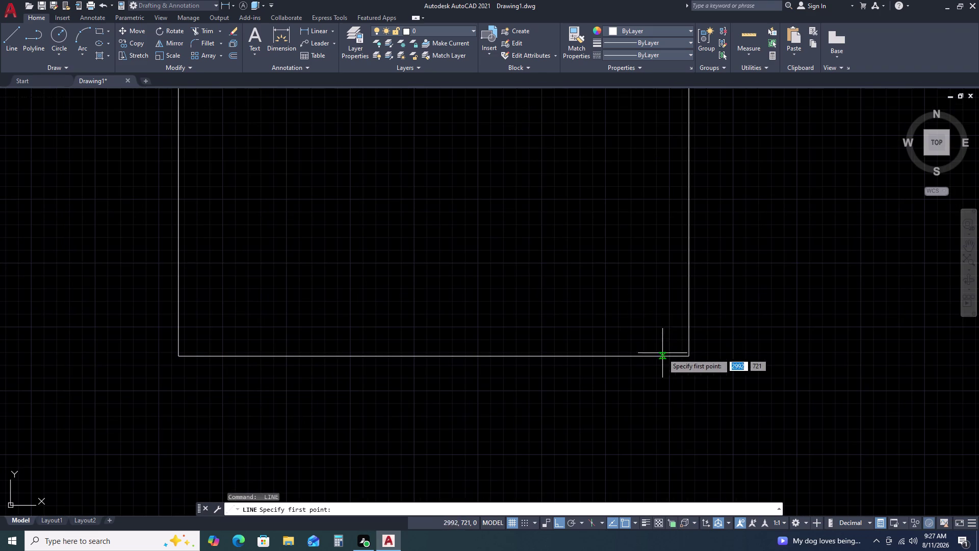
Draw a 2000-unit line right from the panel's bottom corner, then end LINE.
drag(689, 359, 693, 359)
scroll(down, 3)
middle_drag(890, 322, 480, 367)
scroll(down, 3)
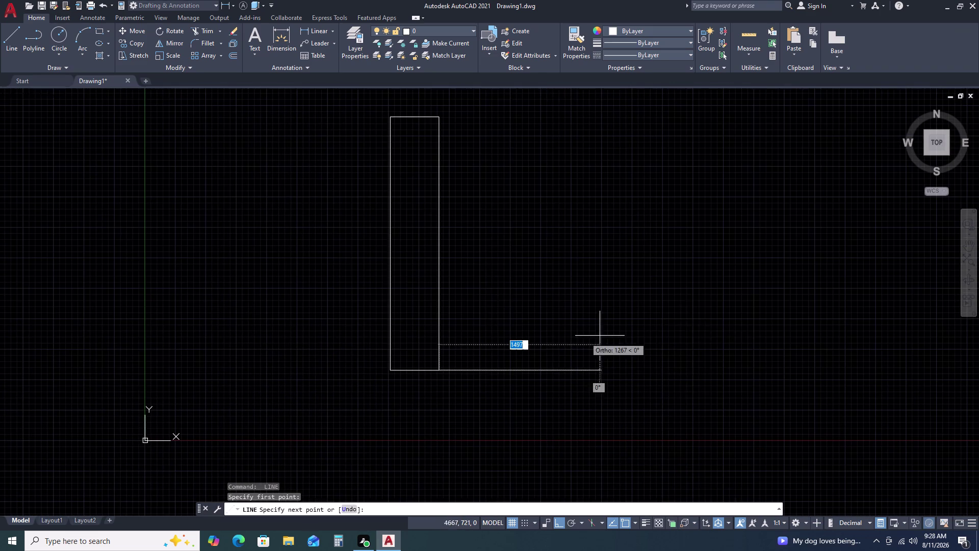
text(200)
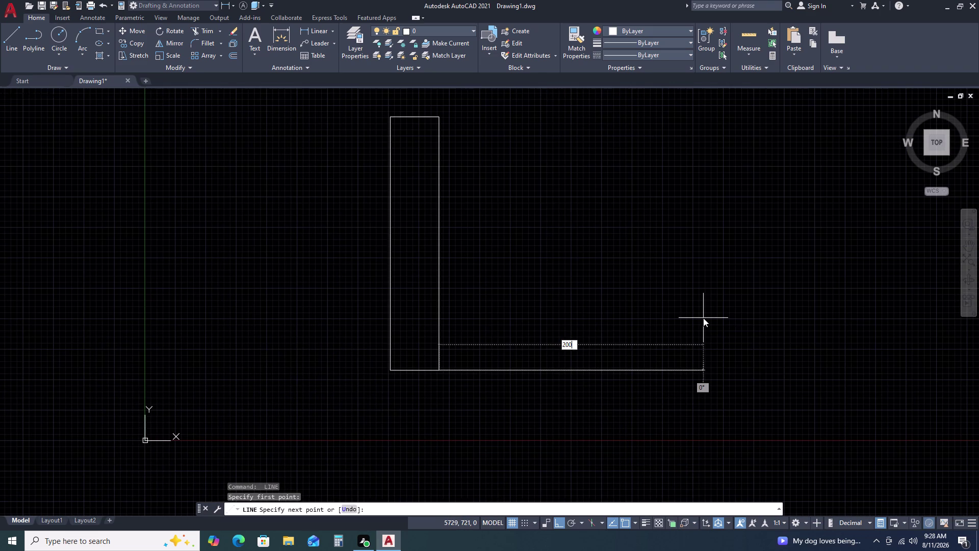
text(0)
key(space)
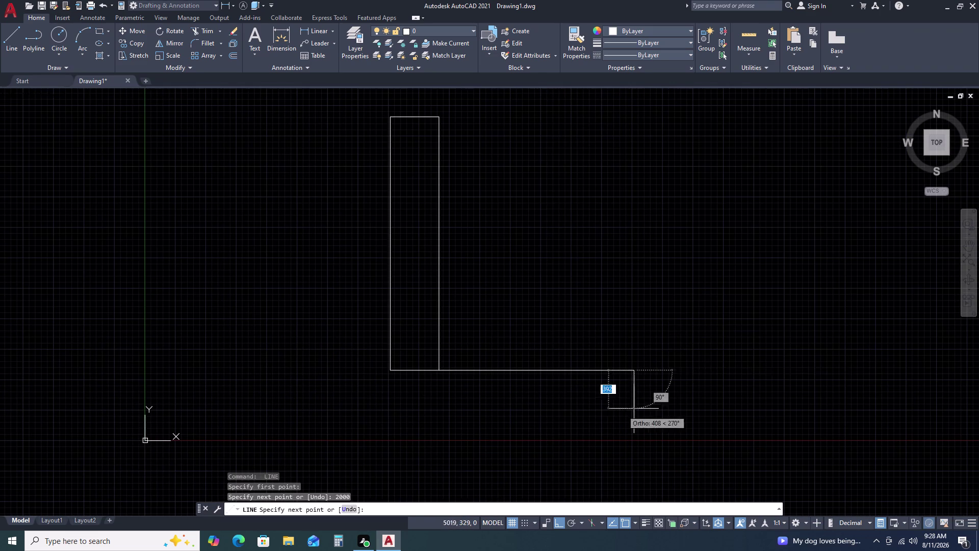
key(Escape)
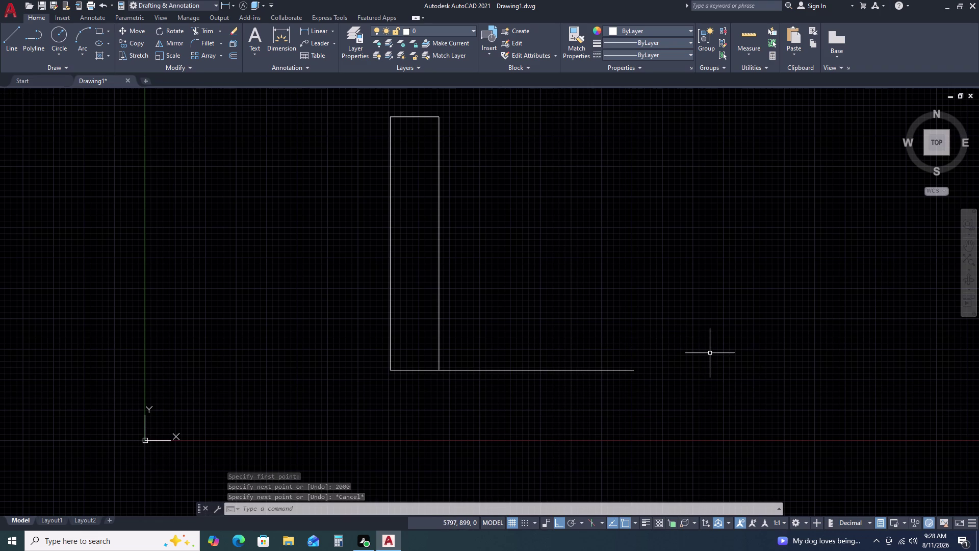
scroll(up, 3)
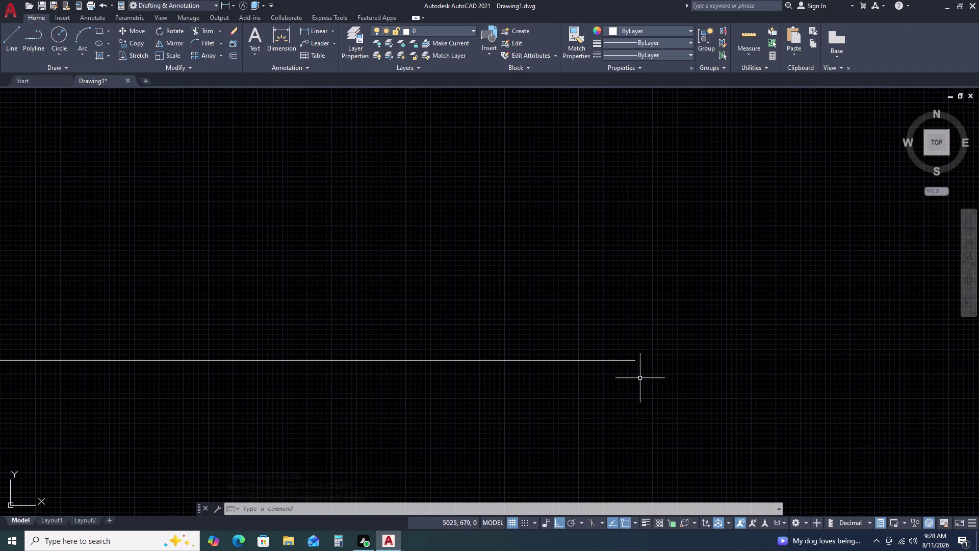
Start a line at the base line's right end, draw a 400 rise, then undo it.
text(L)
key(space)
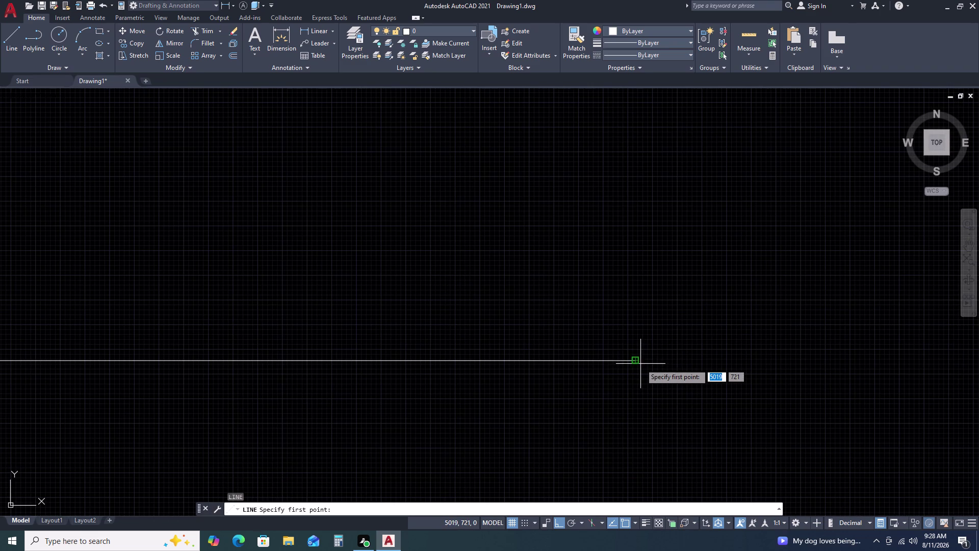
click(638, 363)
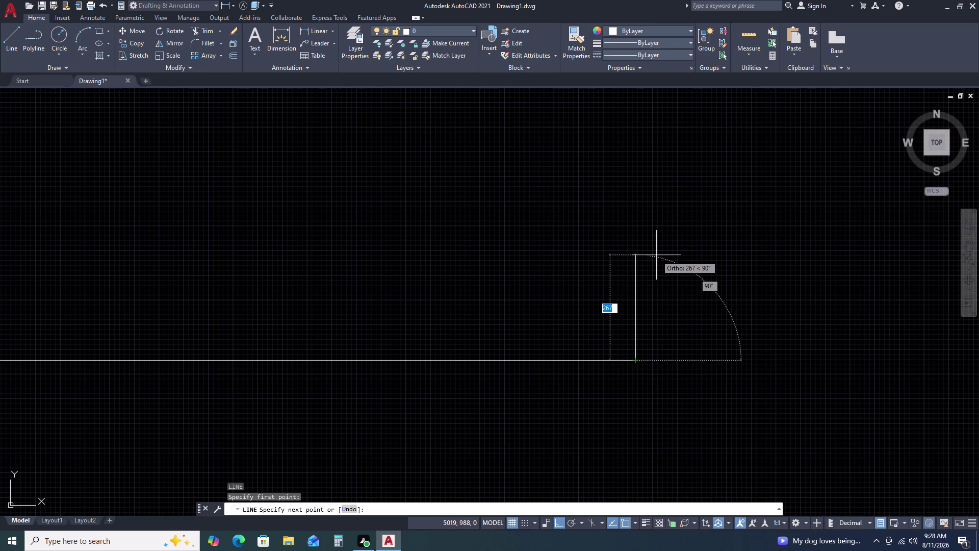
text(40)
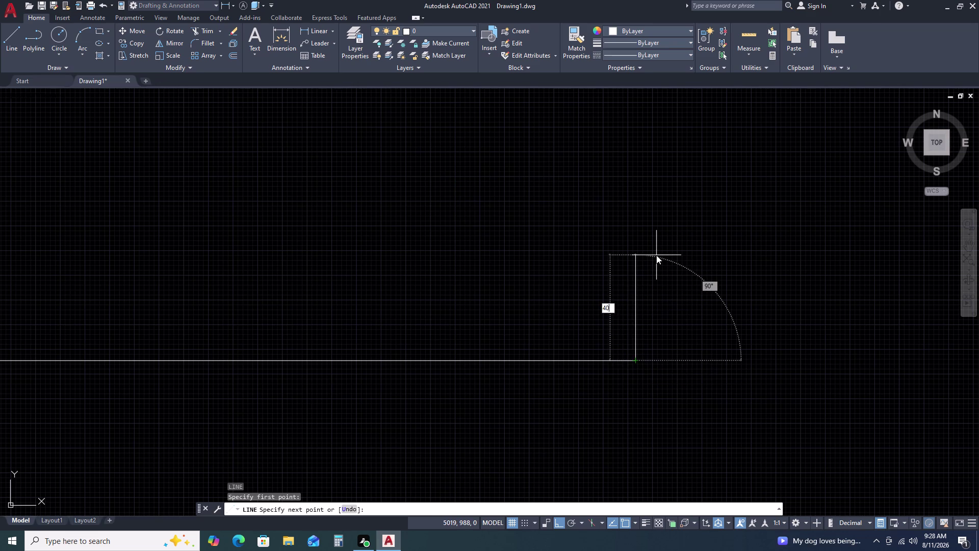
text(0)
key(space)
scroll(down, 3)
middle_drag(665, 164, 667, 173)
middle_drag(665, 200, 612, 387)
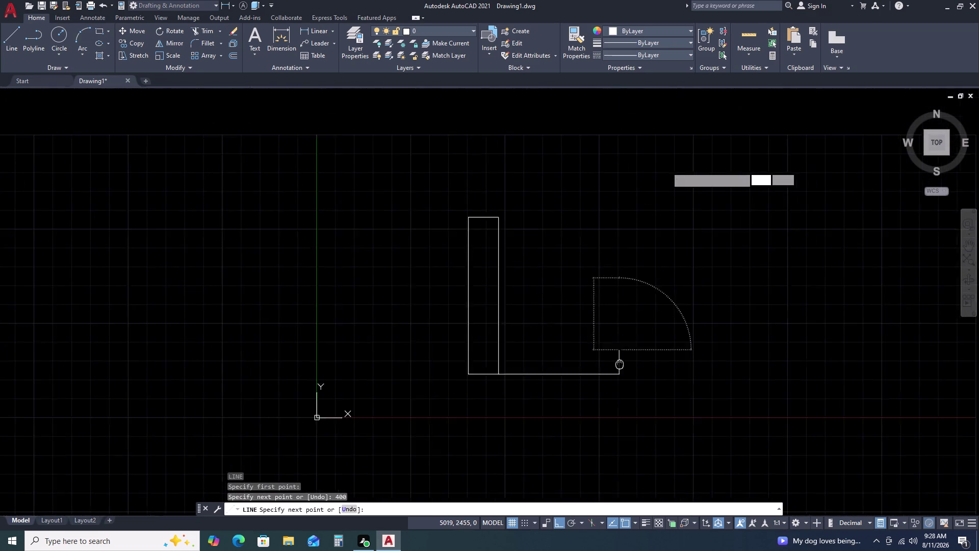
middle_drag(613, 386, 598, 440)
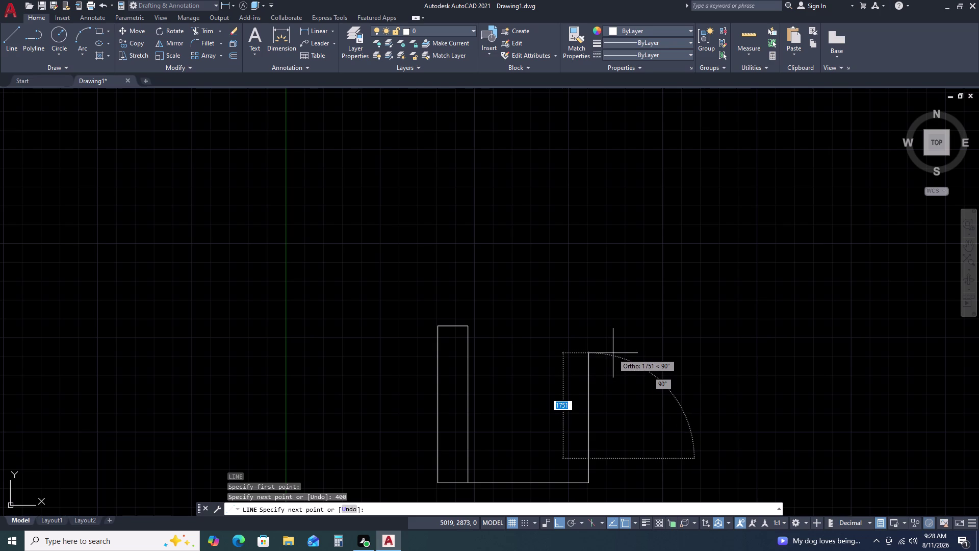
key(ctrl+z)
scroll(down, 3)
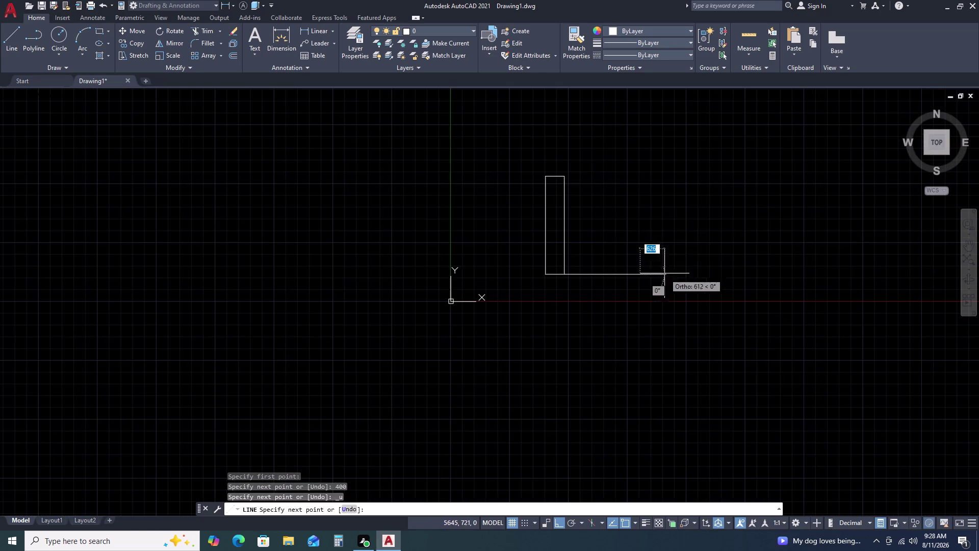
Draw a 1750-unit vertical rise upward from the base line's right end.
key(1)
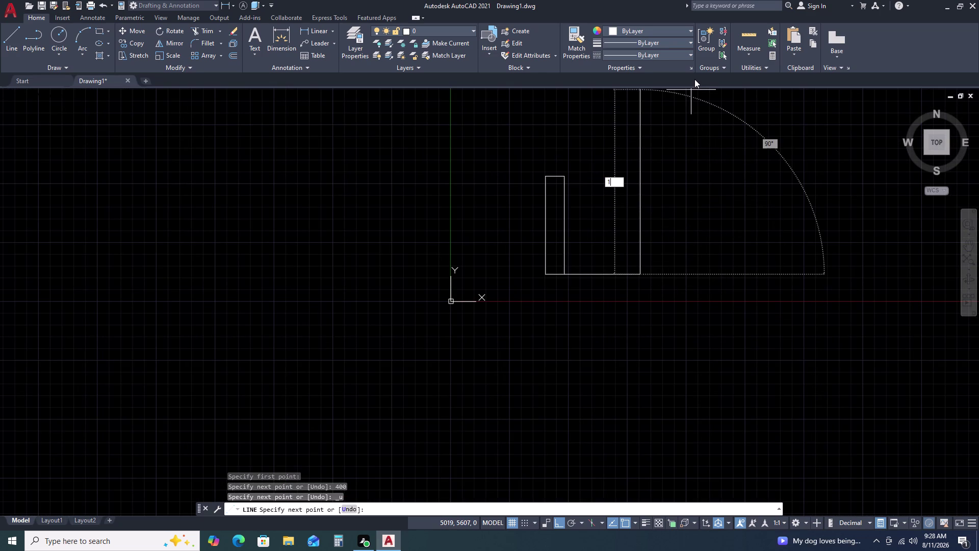
text(7650)
key(BackSpace)
key(BackSpace)
key(BackSpace)
text(50)
key(space)
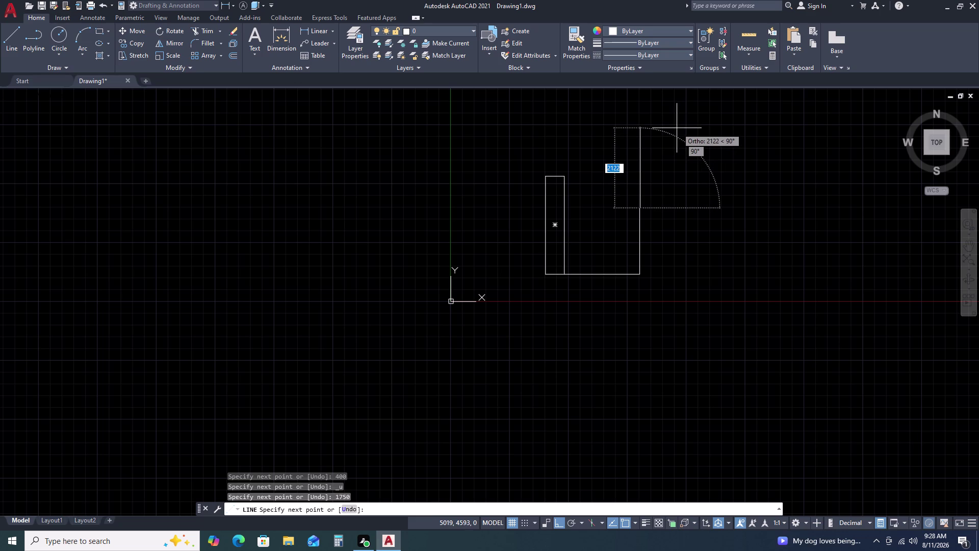
Continue the profile with a 251-unit line segment.
middle_drag(681, 131, 692, 168)
key(2)
text(5)
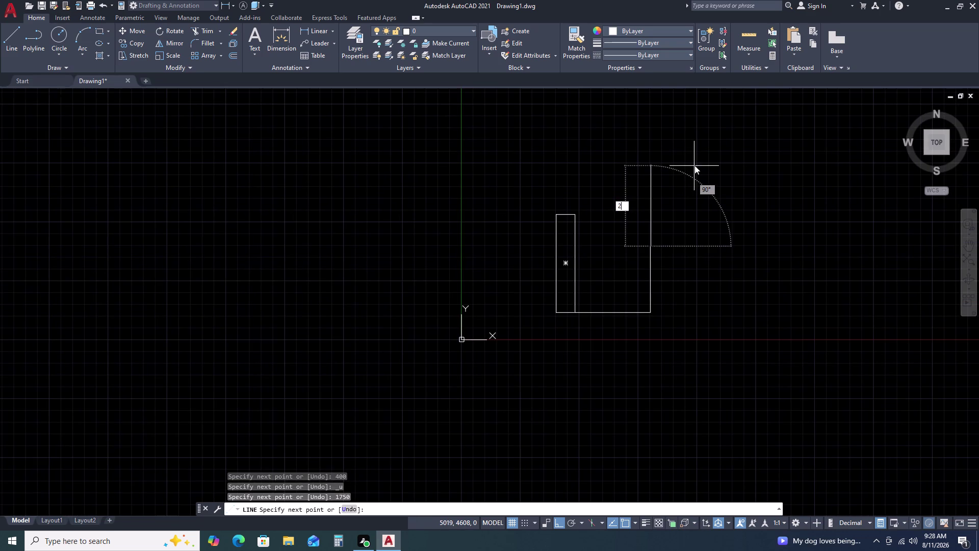
text(1)
key(BackSpace)
key(BackSpace)
key(BackSpace)
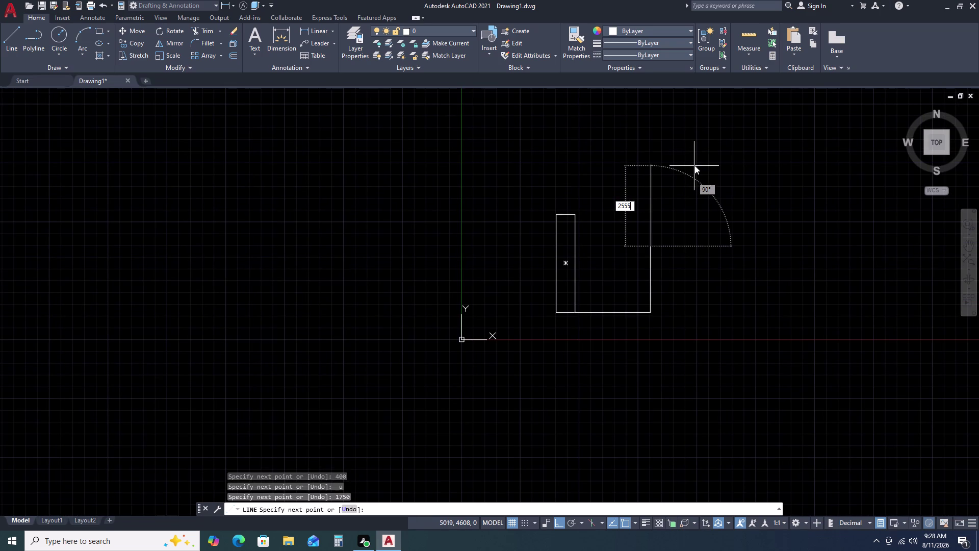
key(BackSpace)
key(BackSpace)
key(5)
key(2)
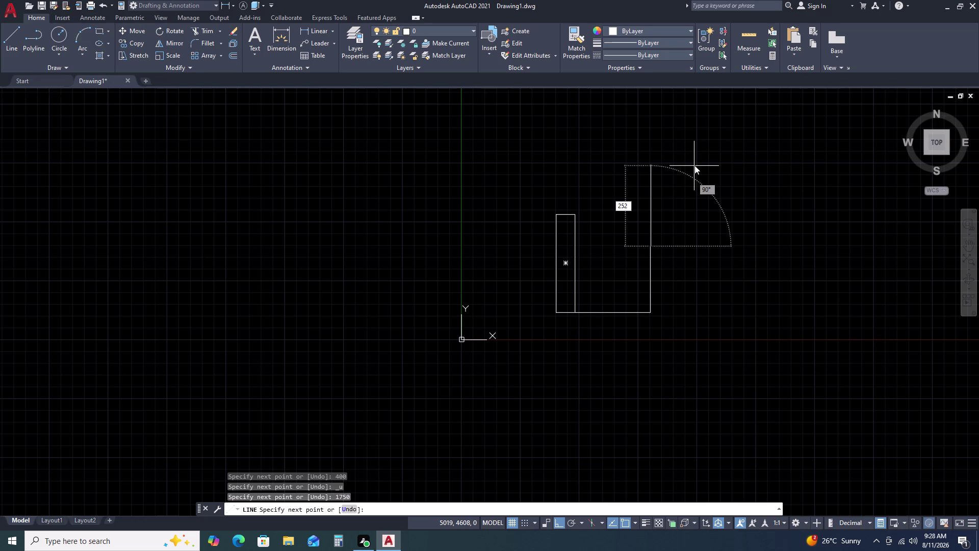
key(BackSpace)
key(1)
key(space)
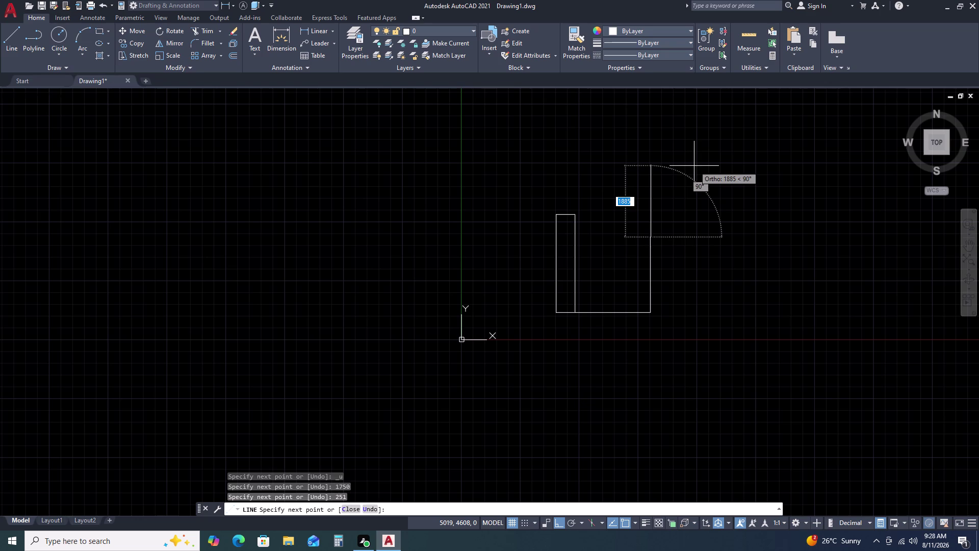